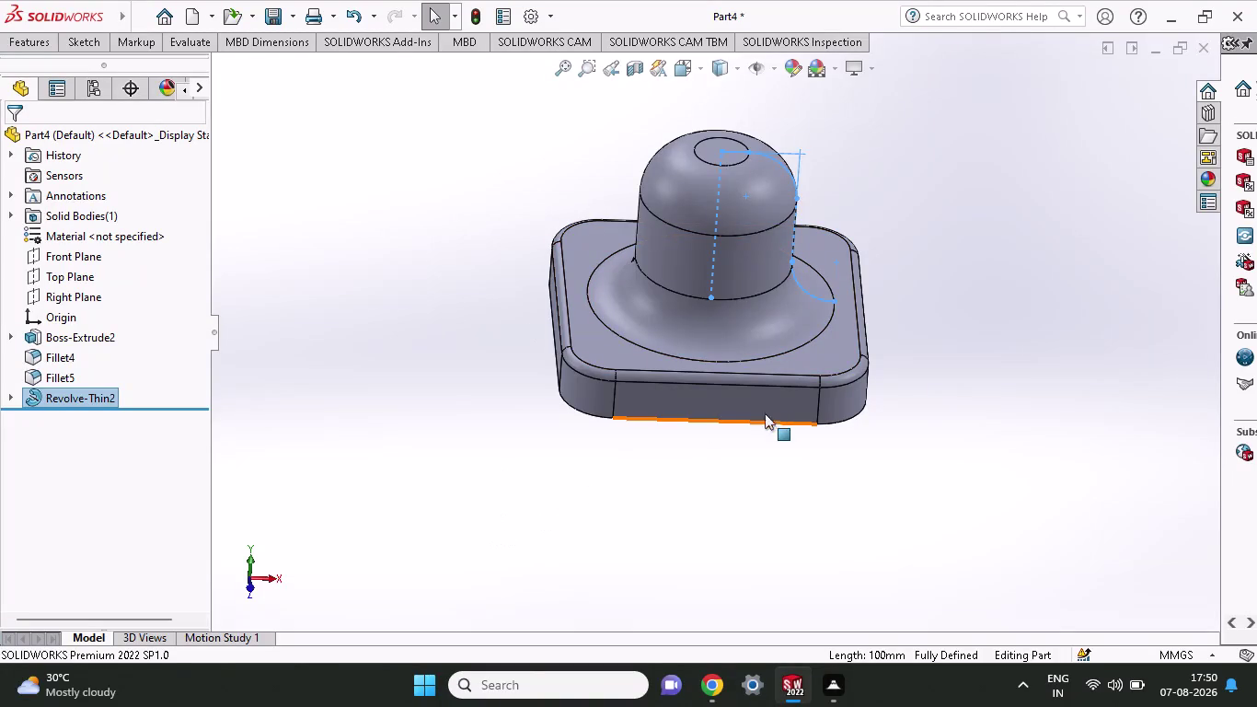
Orbit to the base and inspect its profile sketch, leaving it unchanged.
middle_click(750, 473)
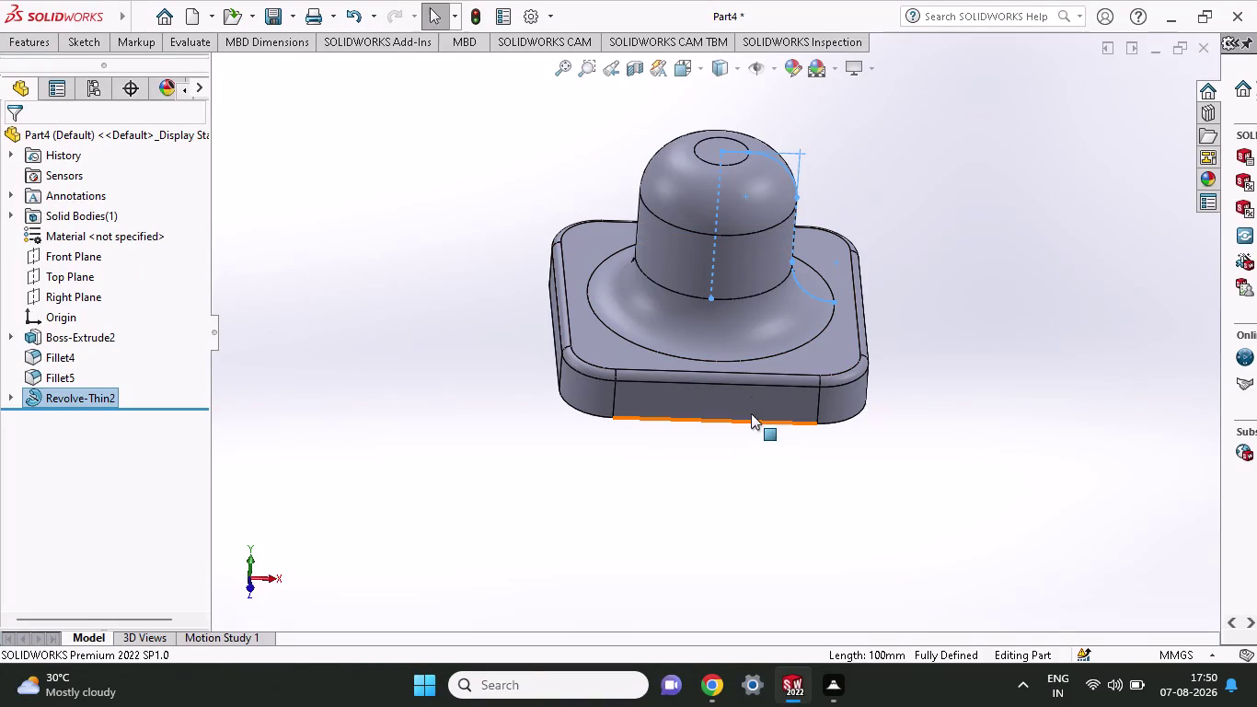
middle_drag(759, 439, 753, 361)
click(752, 362)
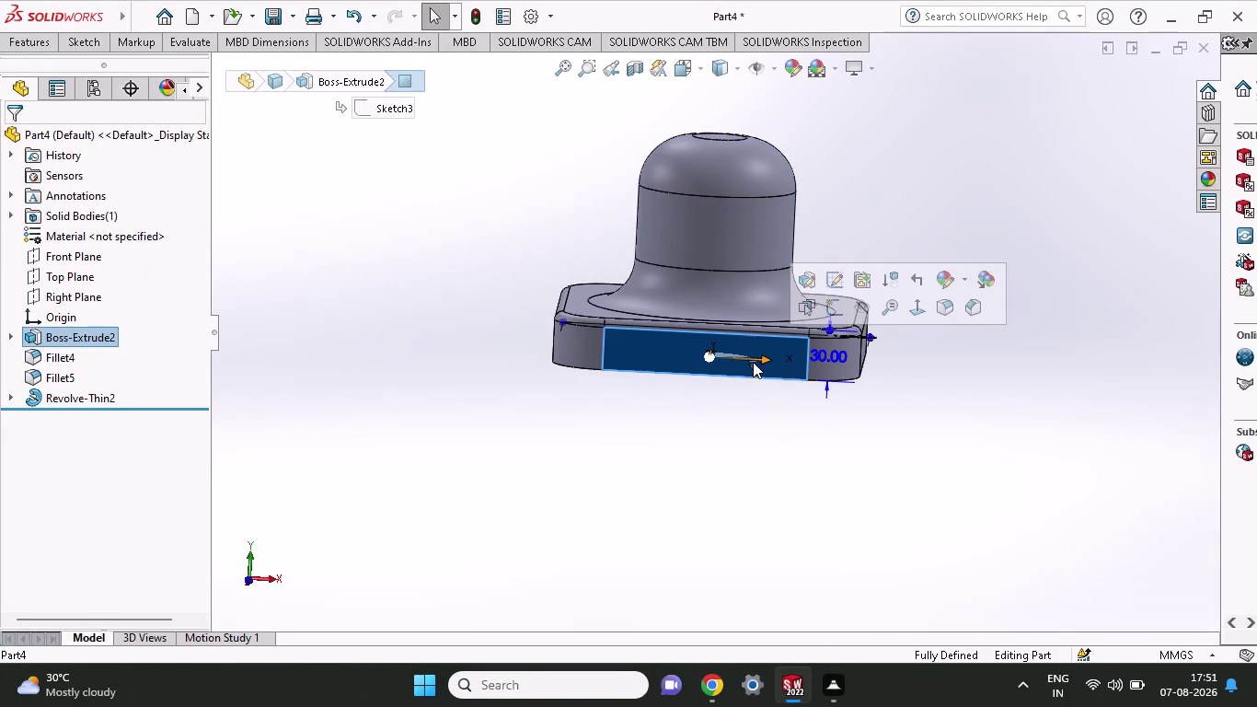
click(838, 274)
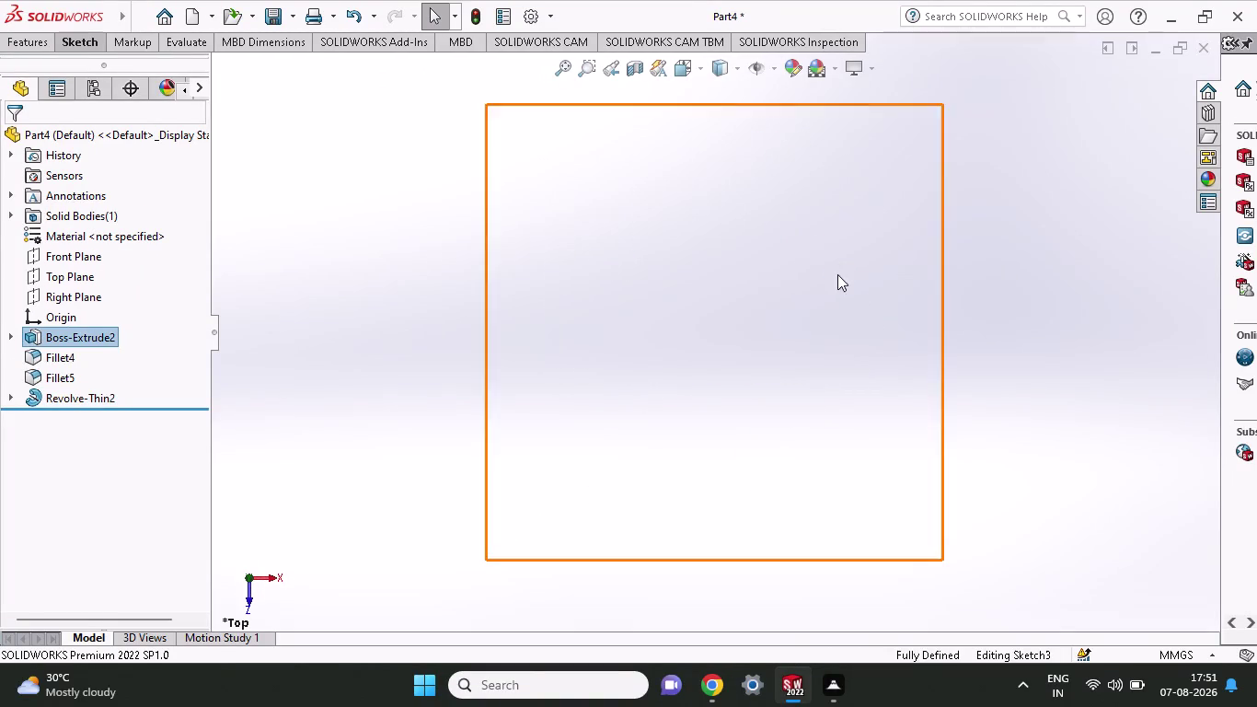
scroll(down, 3)
scroll(up, 3)
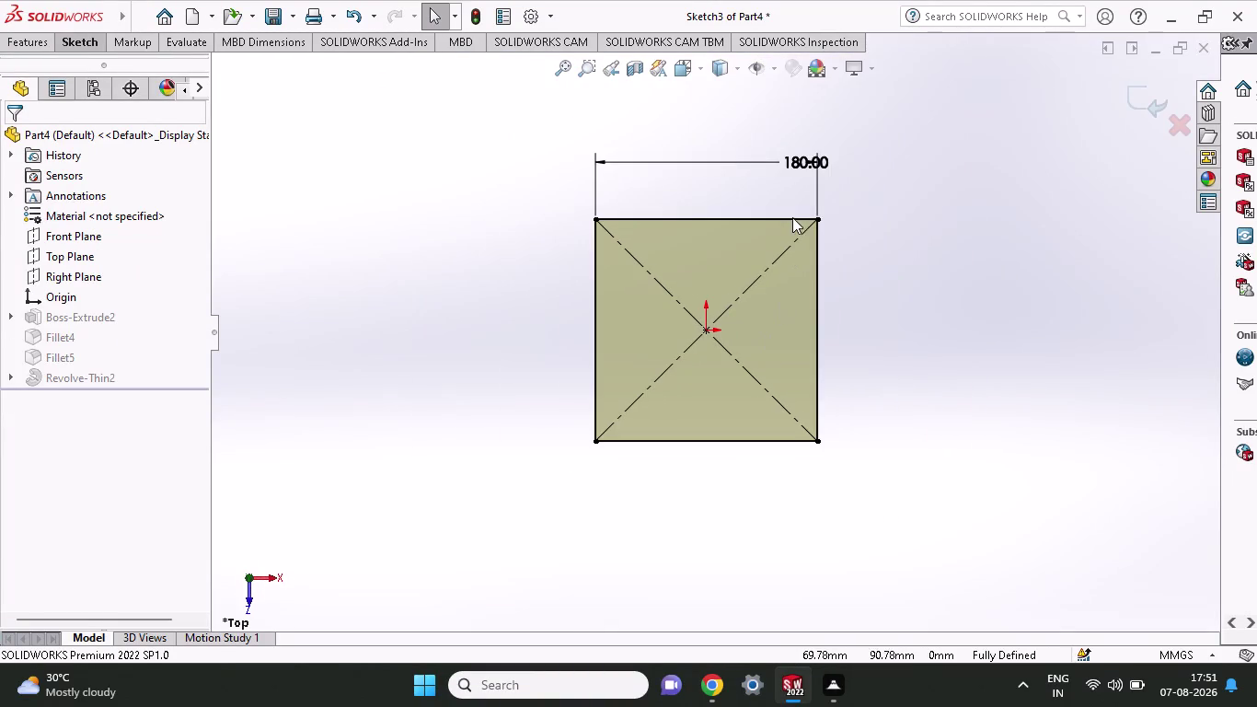
middle_drag(783, 174, 805, 544)
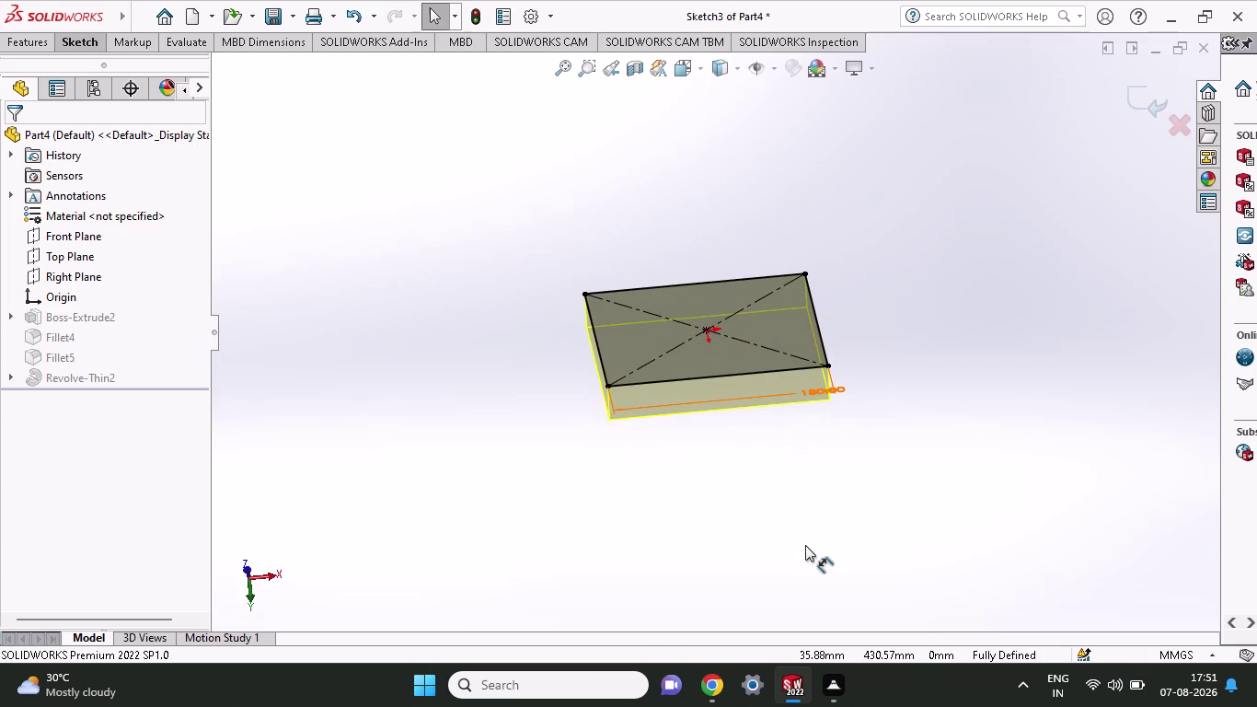
key(Escape)
key(ctrl+z)
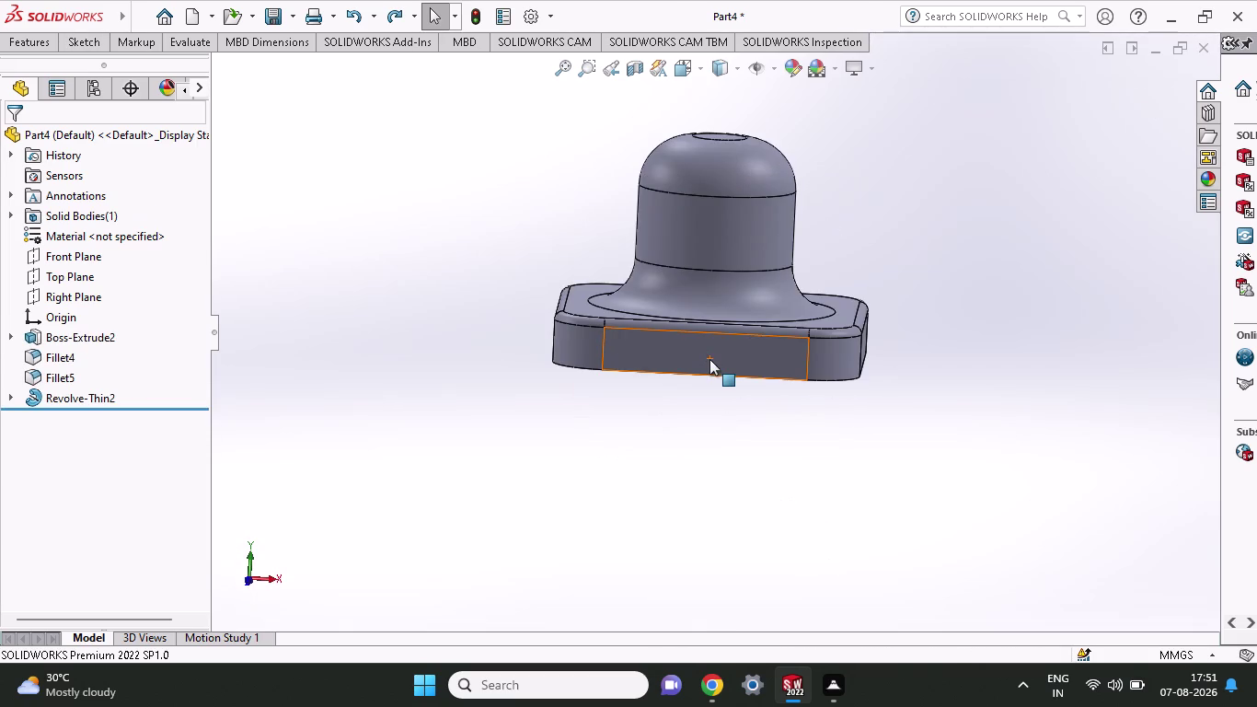
Switch to the Front view and start a new sketch on the base's front face.
click(270, 580)
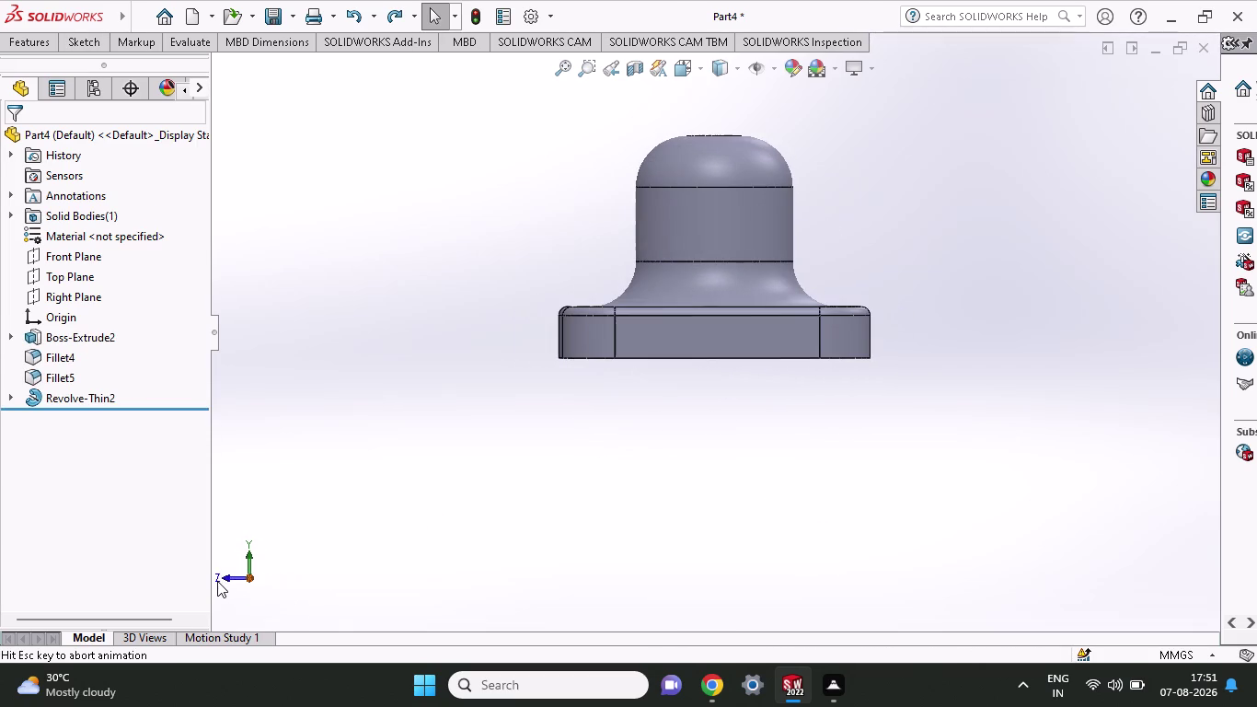
click(229, 578)
click(711, 329)
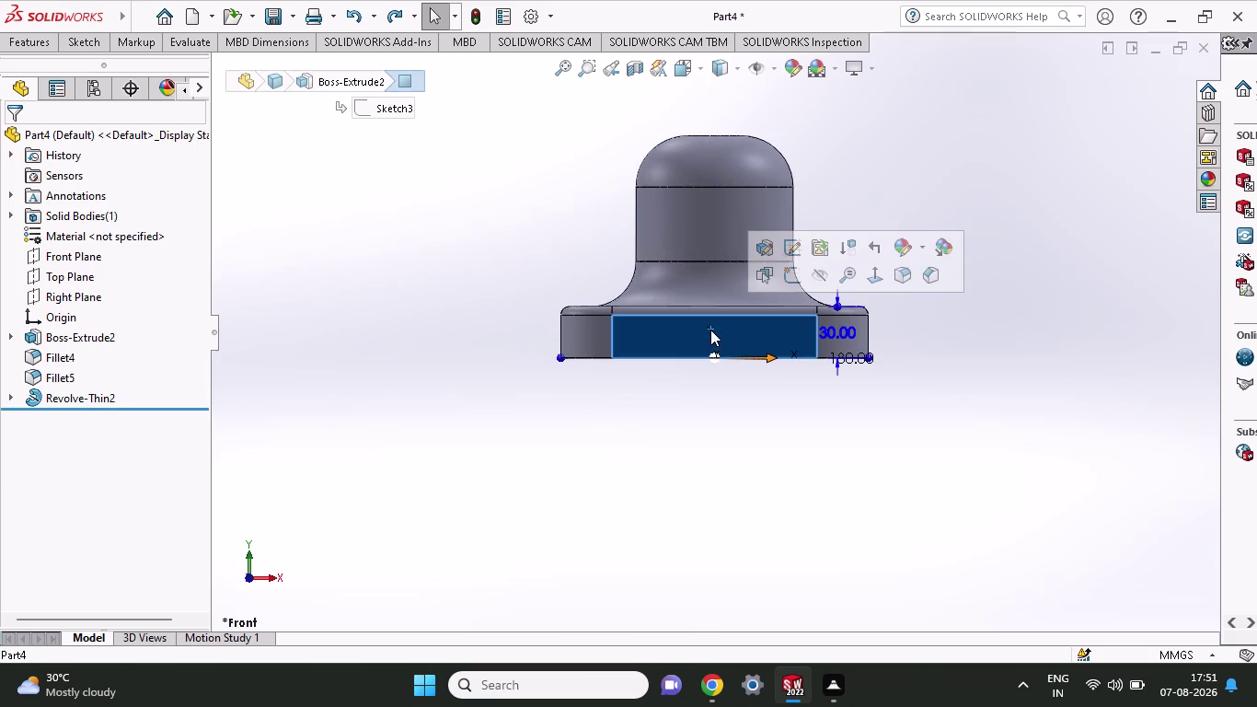
click(84, 48)
click(133, 78)
click(132, 71)
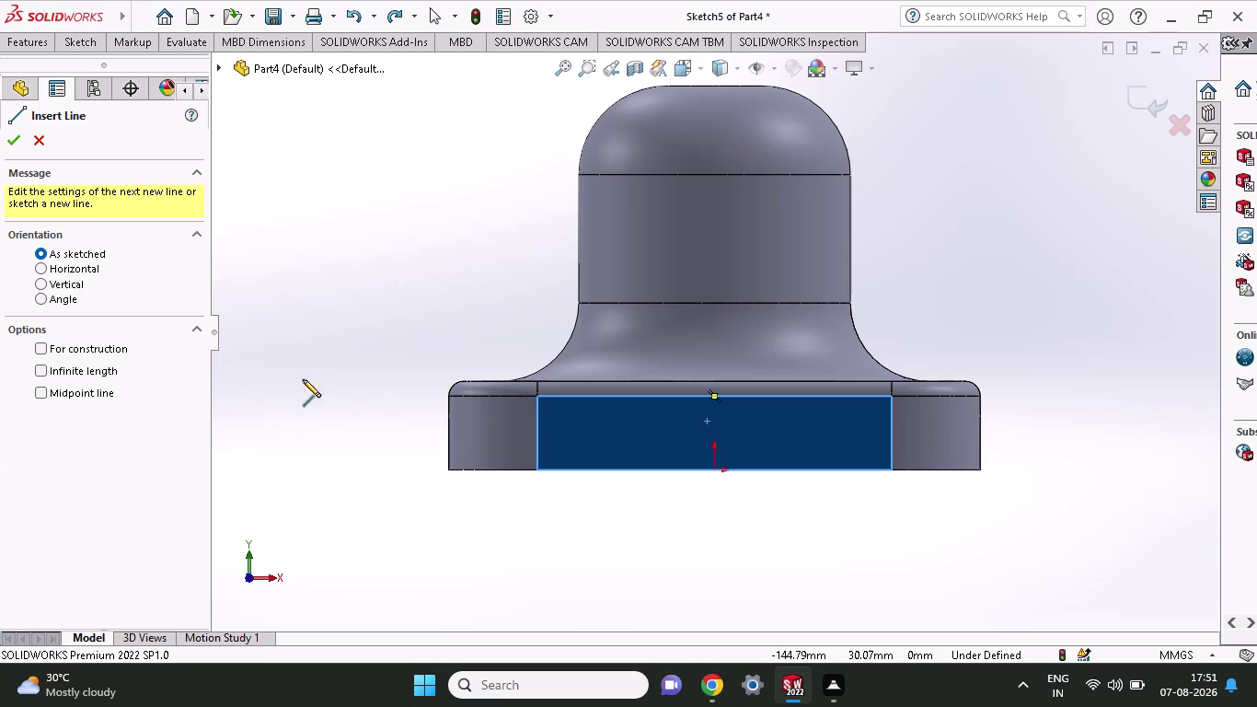
Draw a vertical axis line between the dome top and base top, discarding a stray diagonal.
click(710, 396)
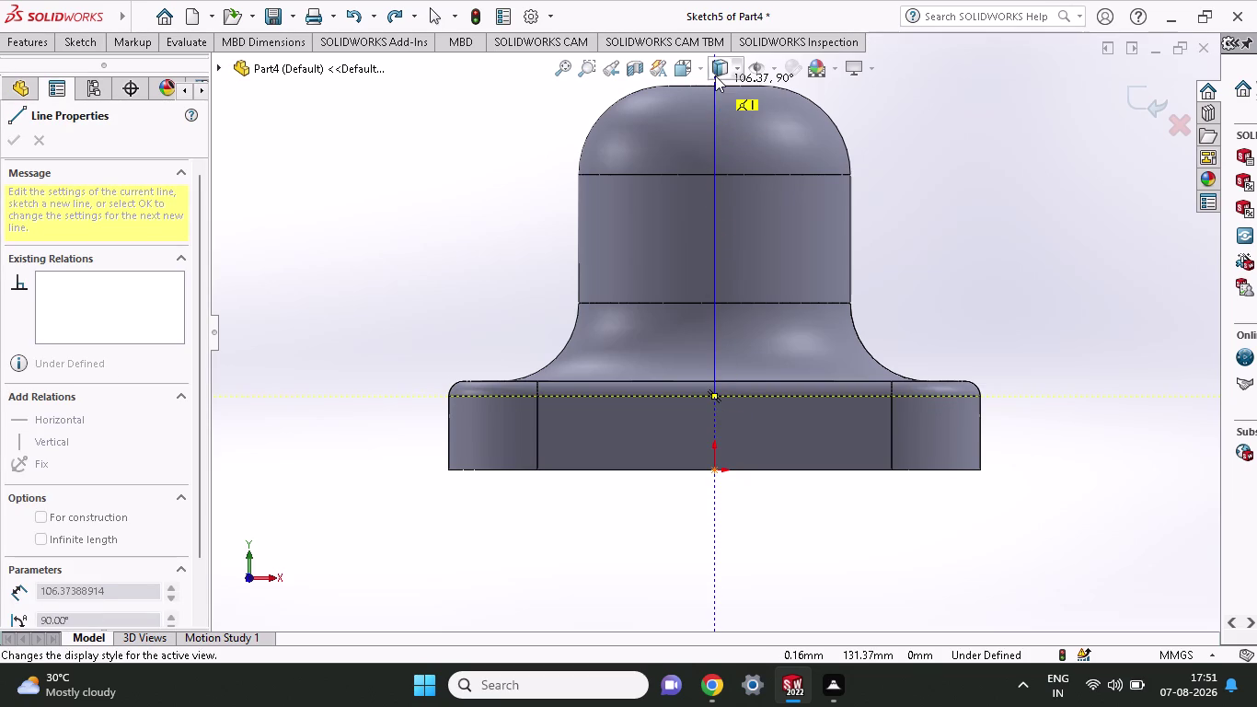
scroll(up, 3)
scroll(down, 3)
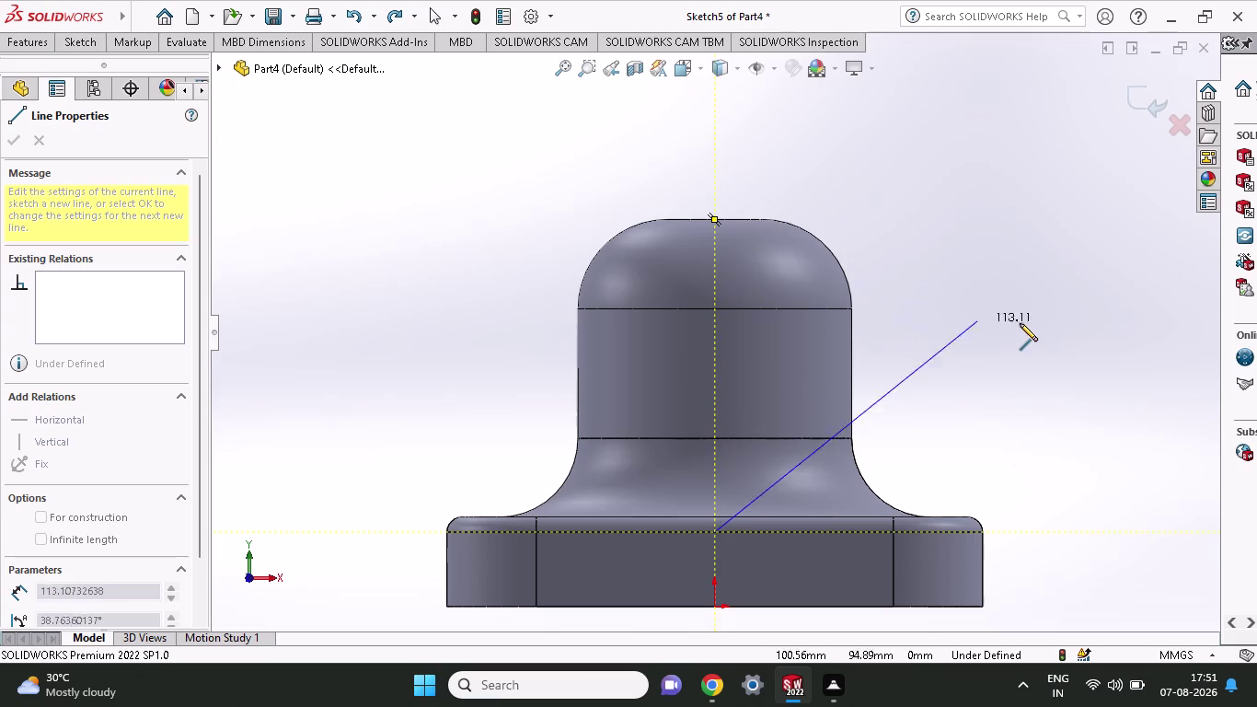
key(Escape)
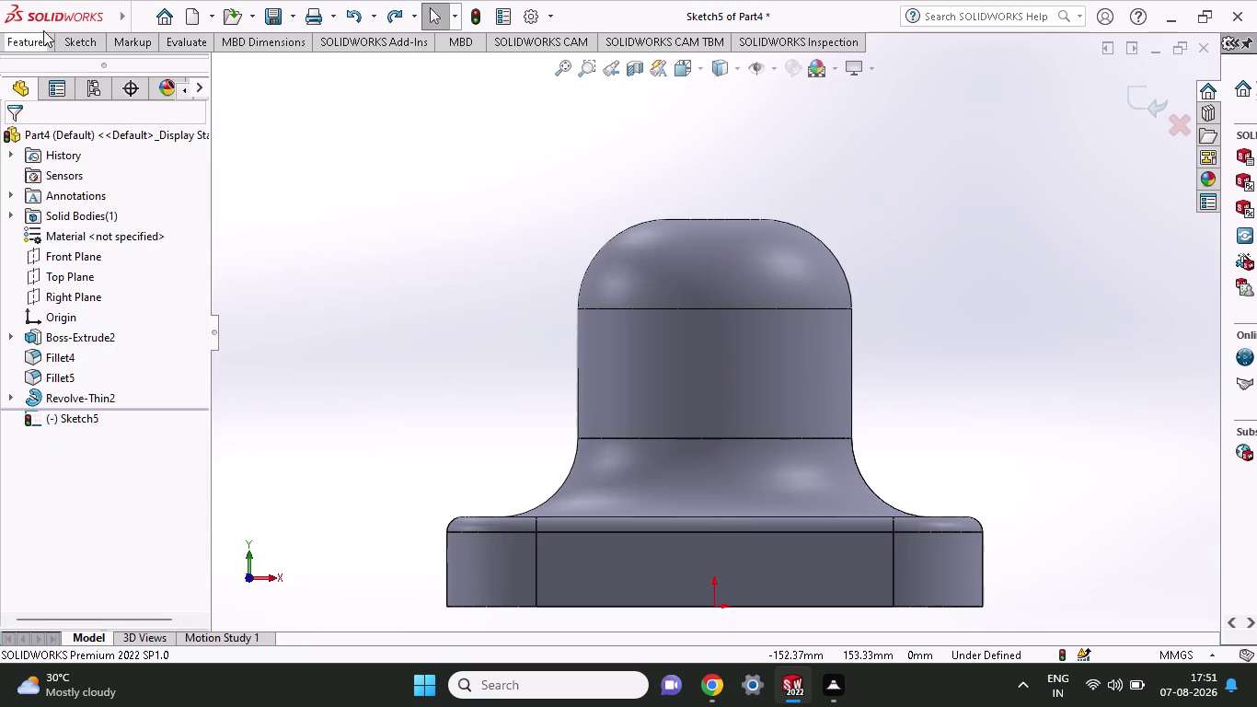
click(79, 36)
click(111, 74)
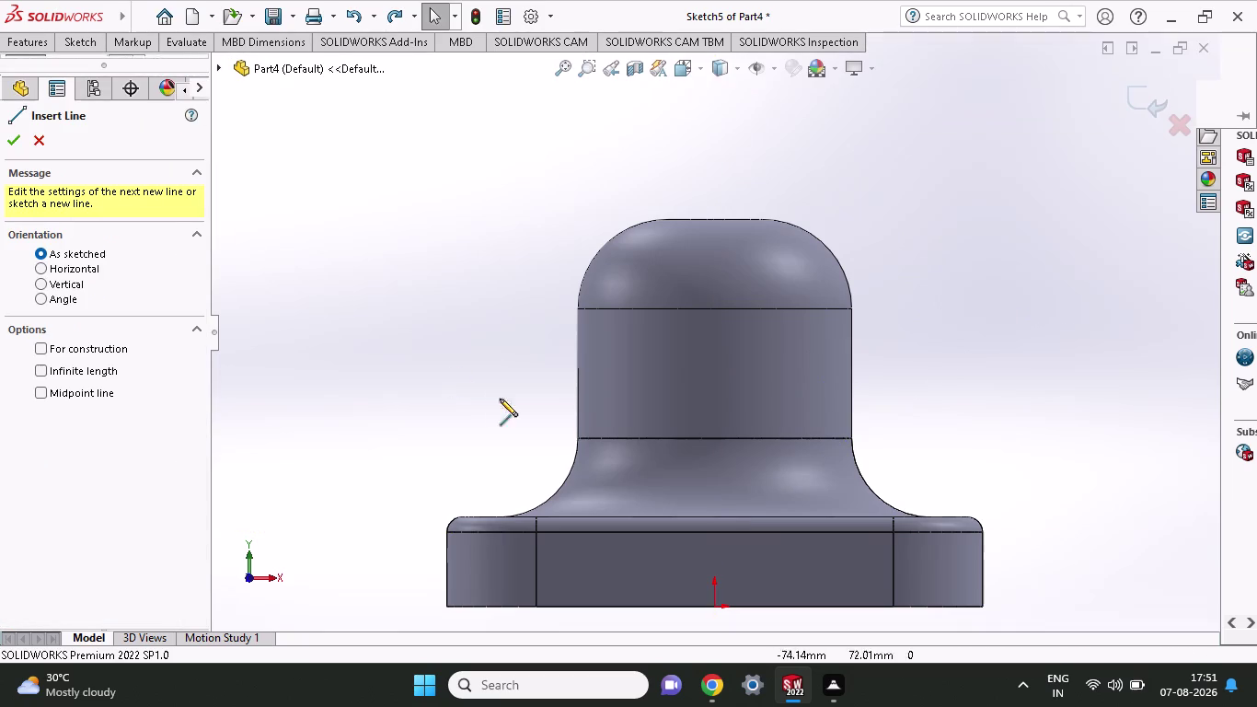
click(714, 518)
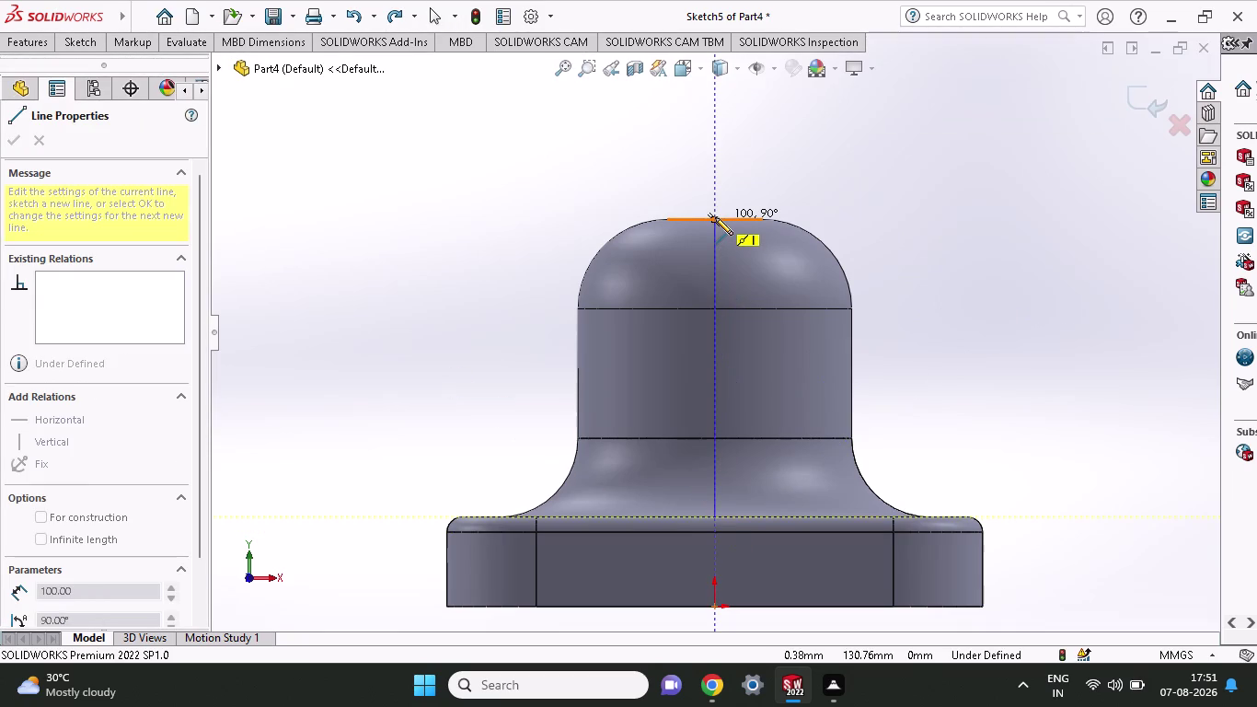
click(715, 218)
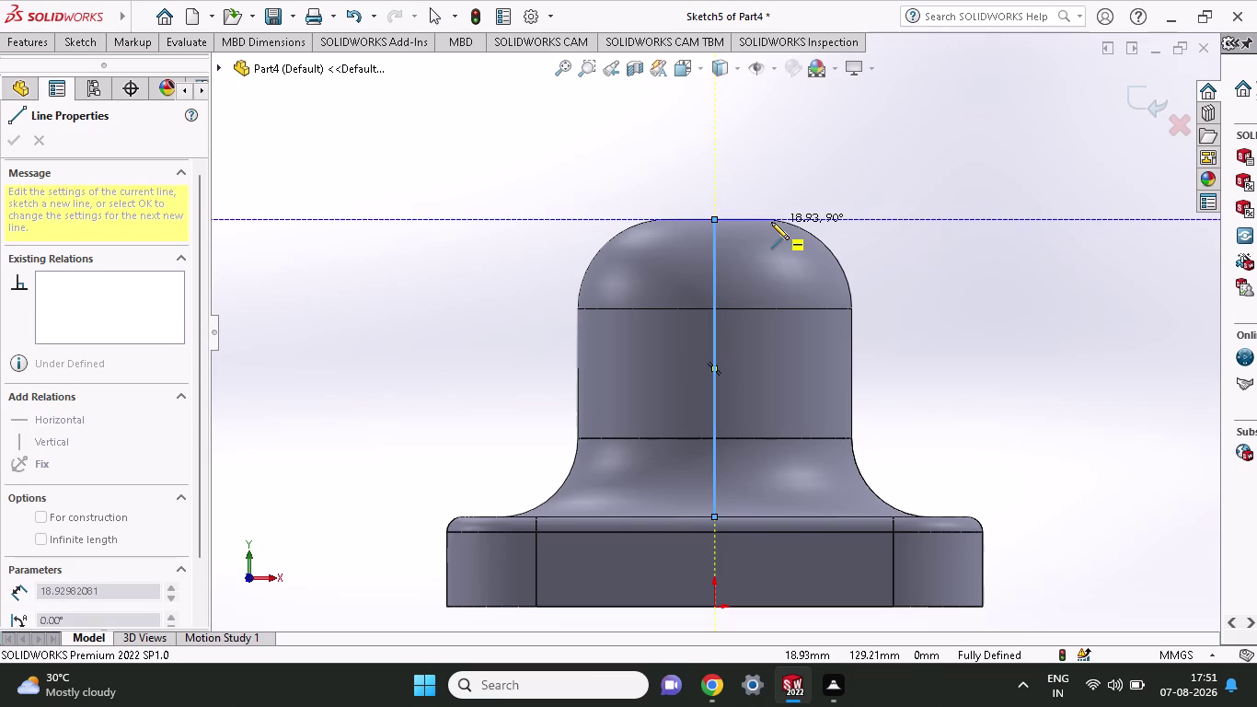
key(Escape)
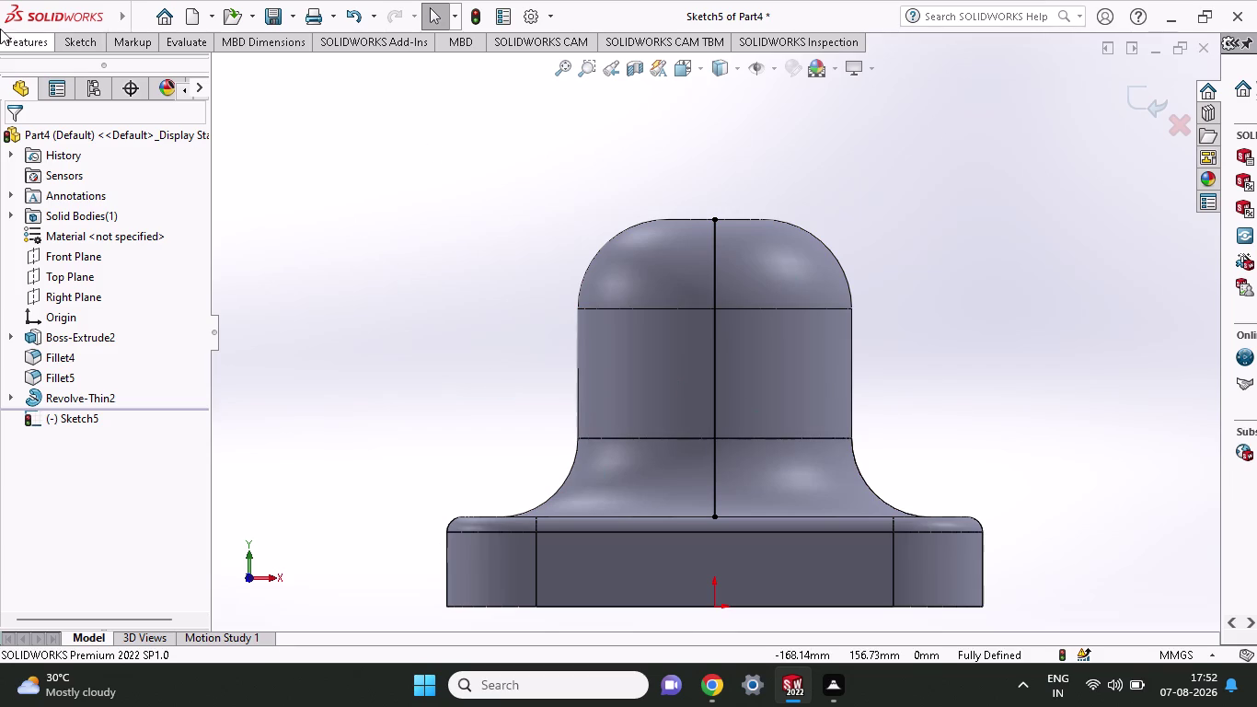
click(80, 39)
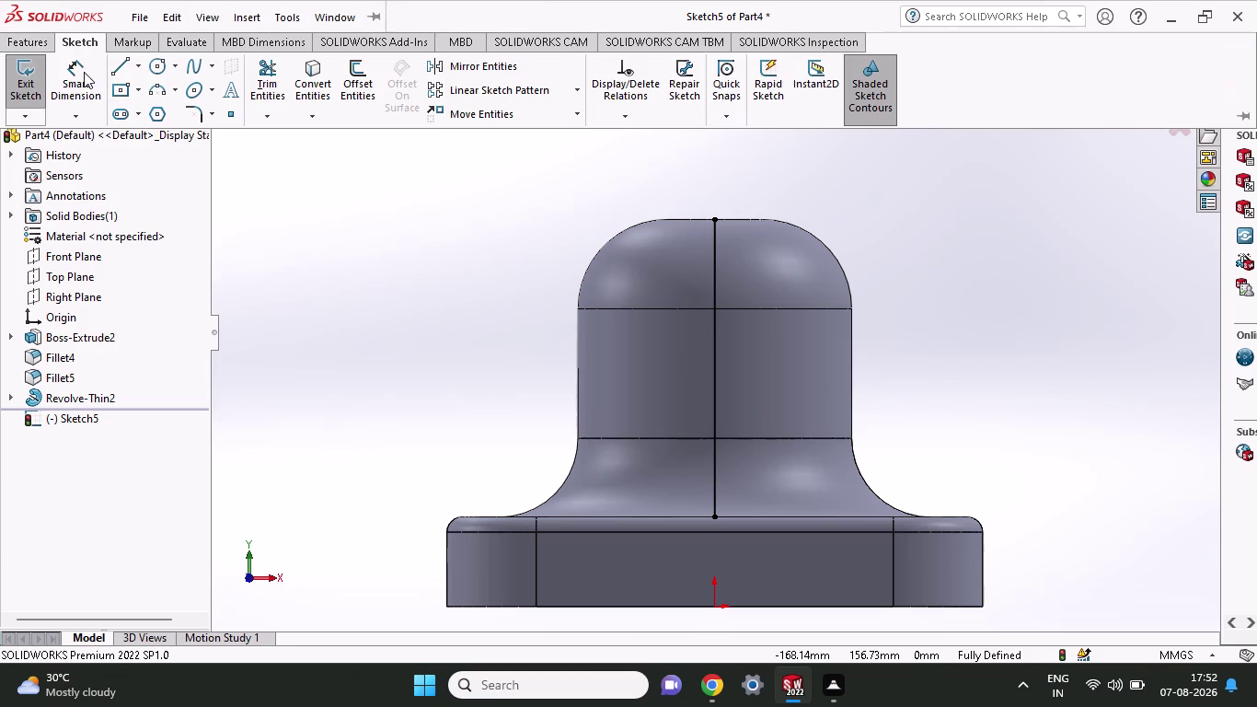
Draw a roughly 46 mm horizontal line from the axis to the dome's right side.
click(111, 70)
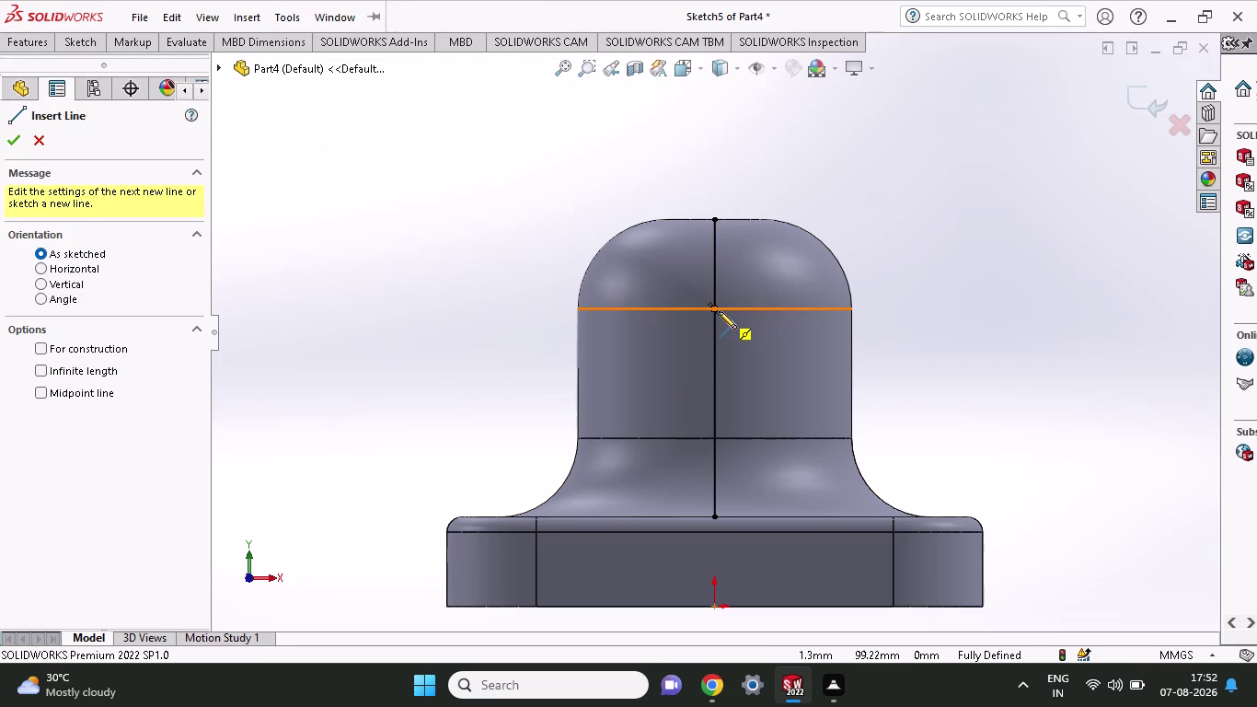
click(714, 309)
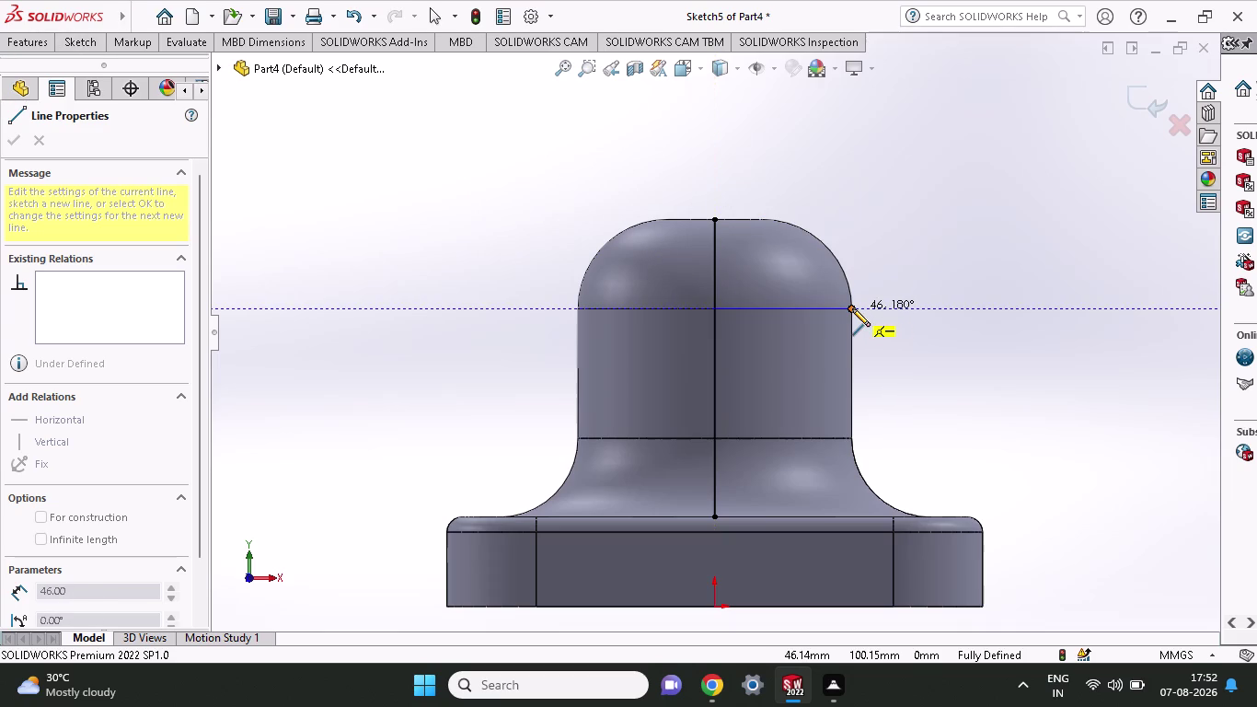
key(Escape)
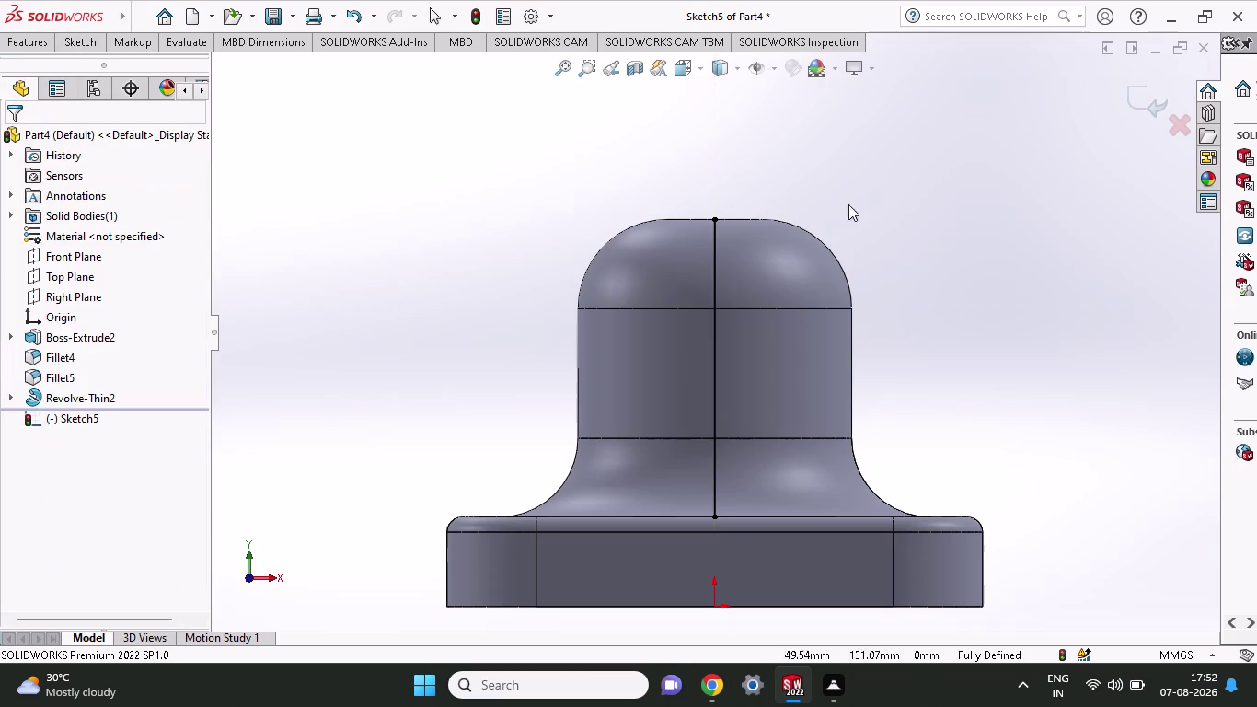
click(90, 47)
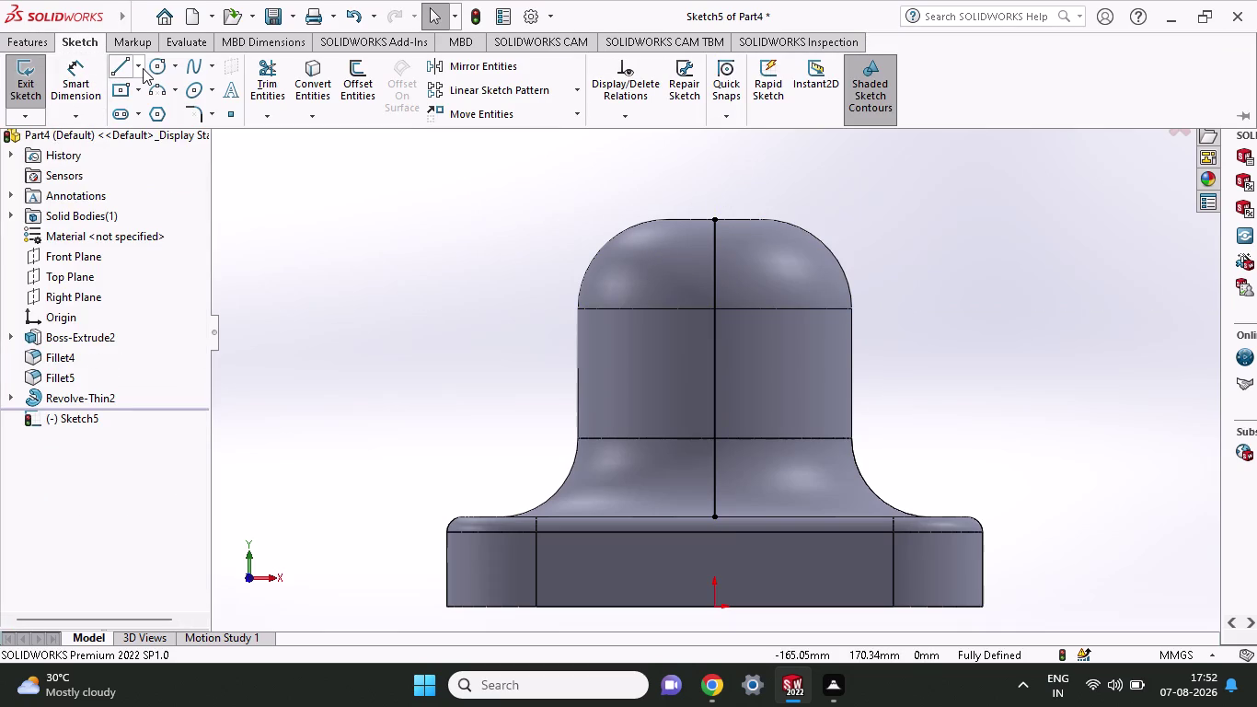
Draw a circle centred on the horizontal line's right end.
click(147, 69)
click(852, 311)
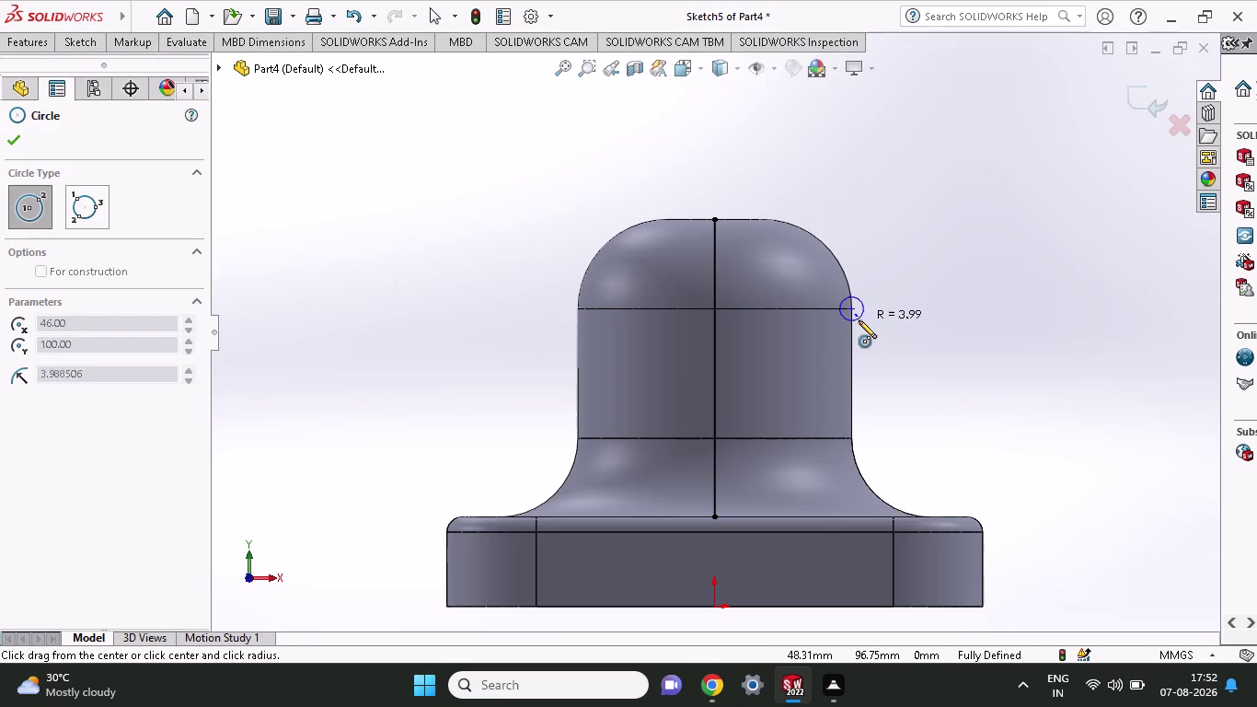
middle_drag(859, 327, 834, 338)
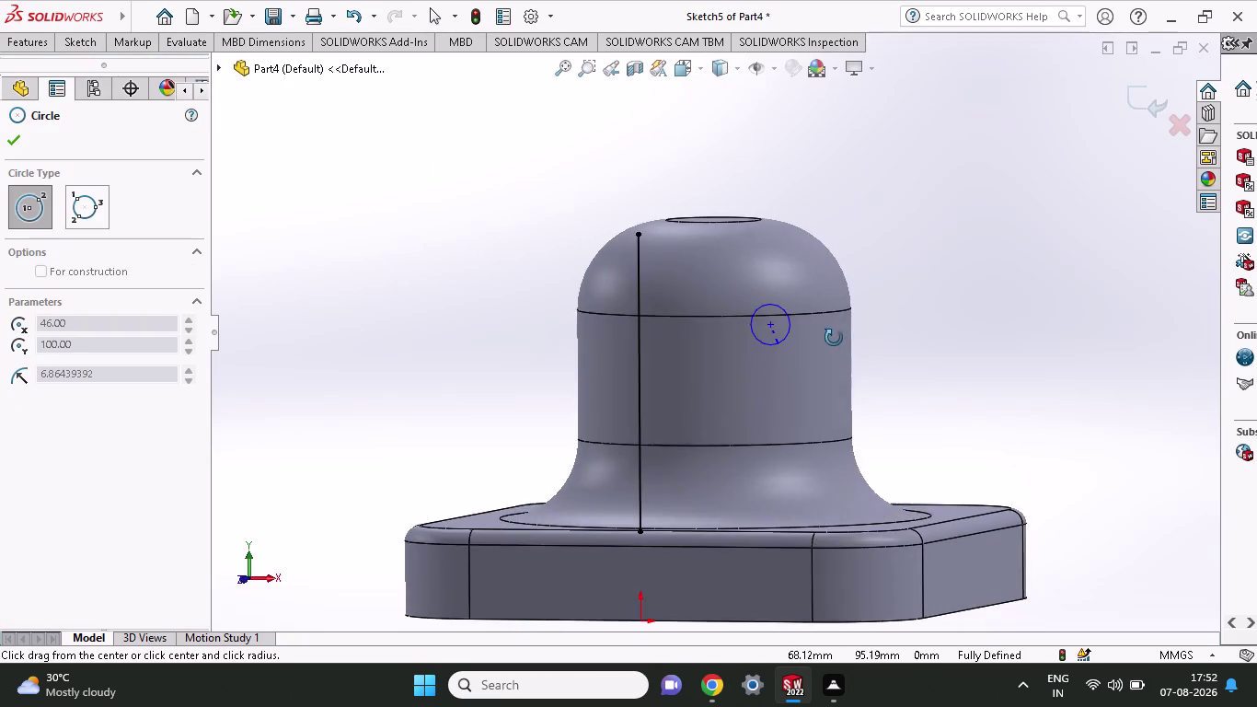
middle_drag(834, 338, 861, 346)
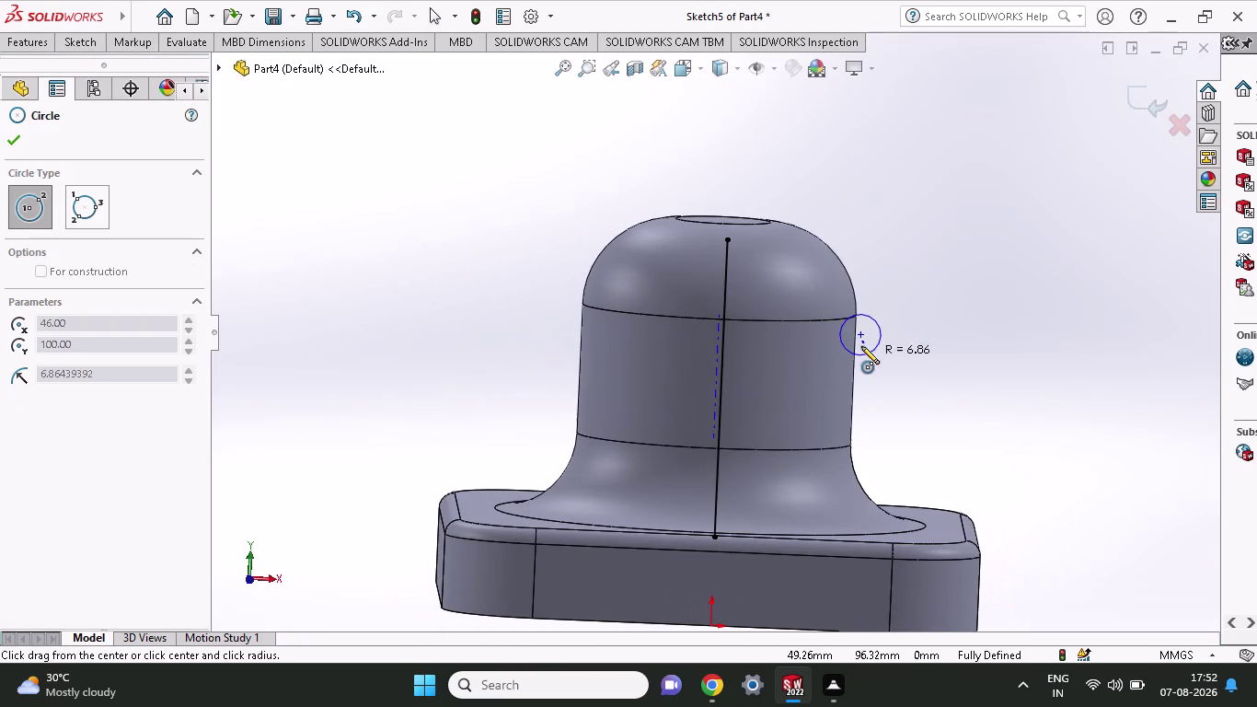
middle_click(861, 346)
middle_click(848, 343)
middle_click(847, 344)
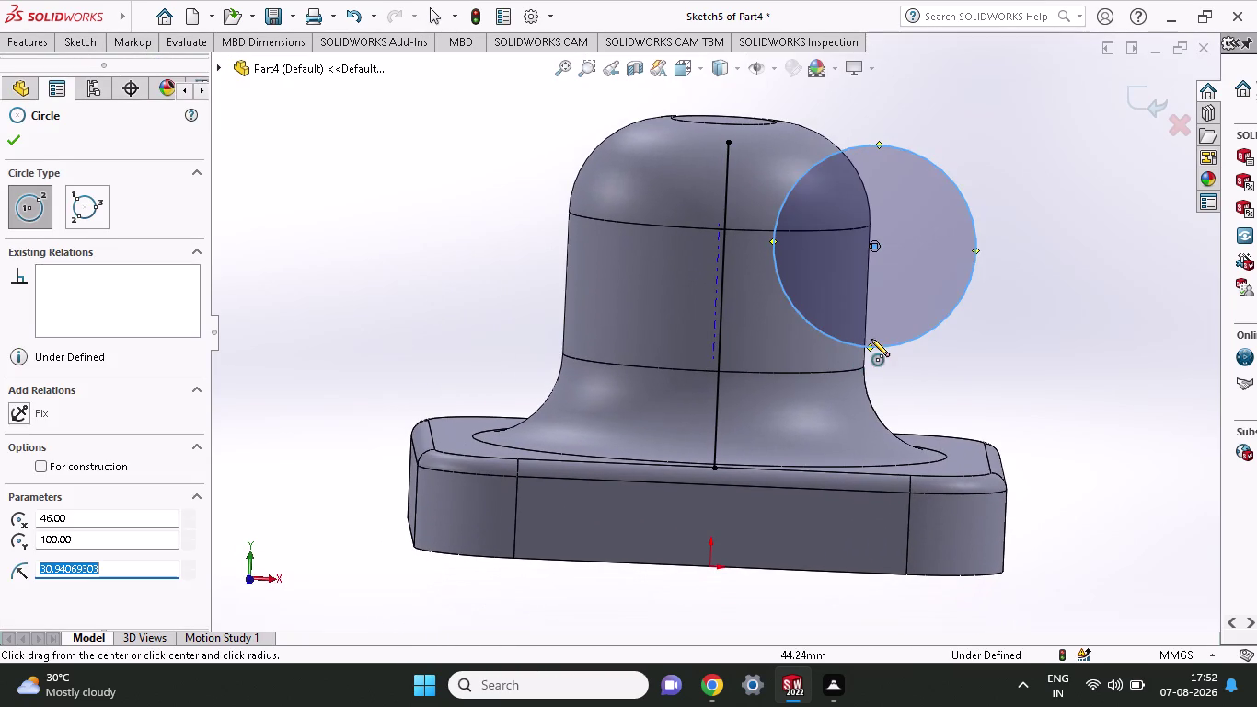
key(Escape)
click(270, 574)
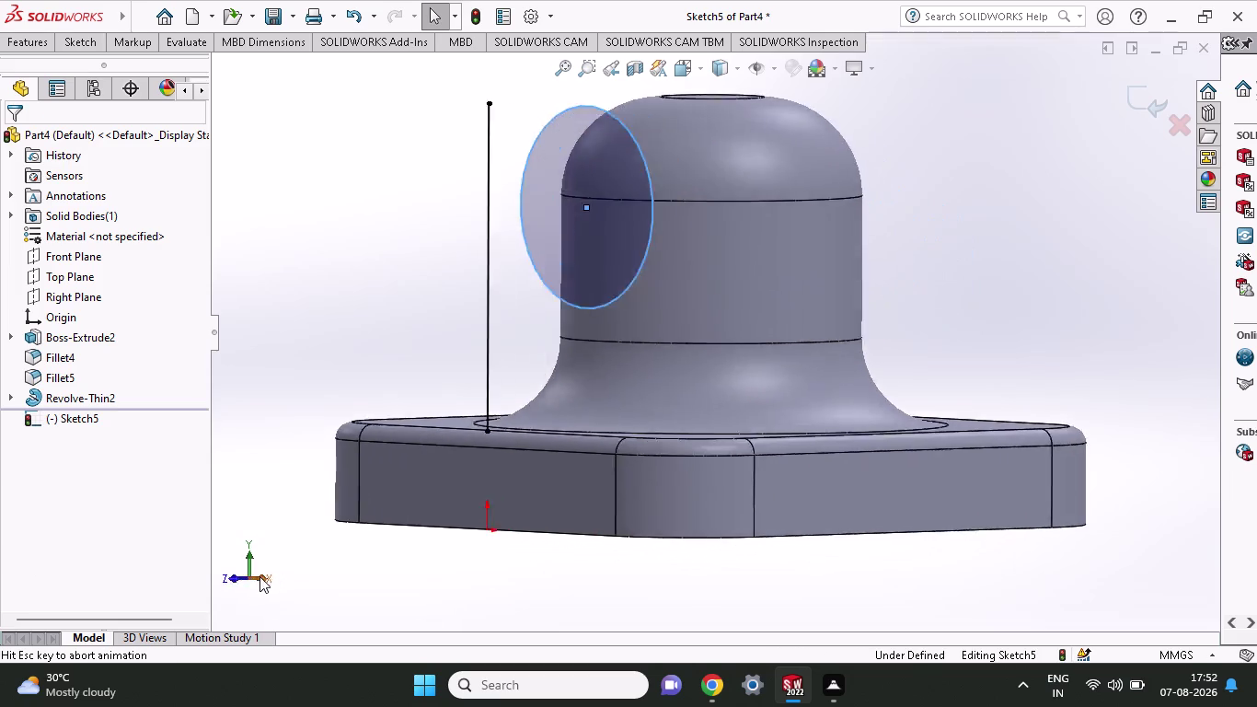
Return to the Front view and draw a second circle on the dome's left side.
click(221, 576)
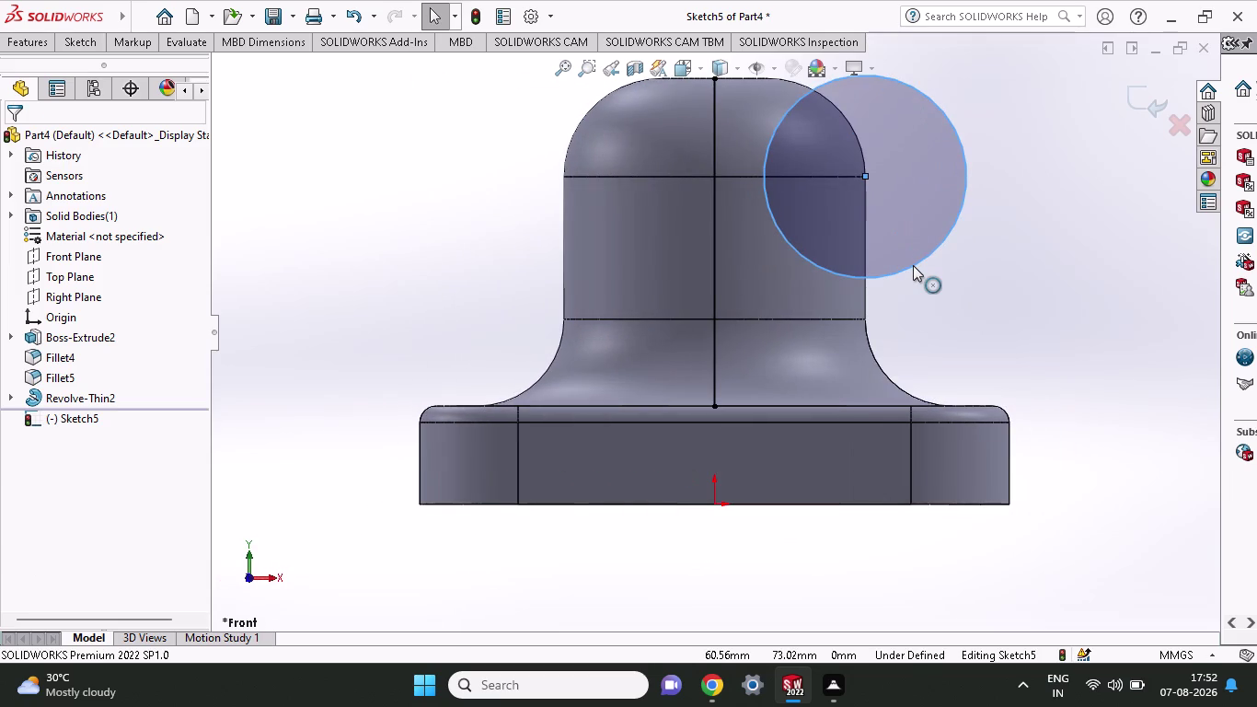
scroll(up, 3)
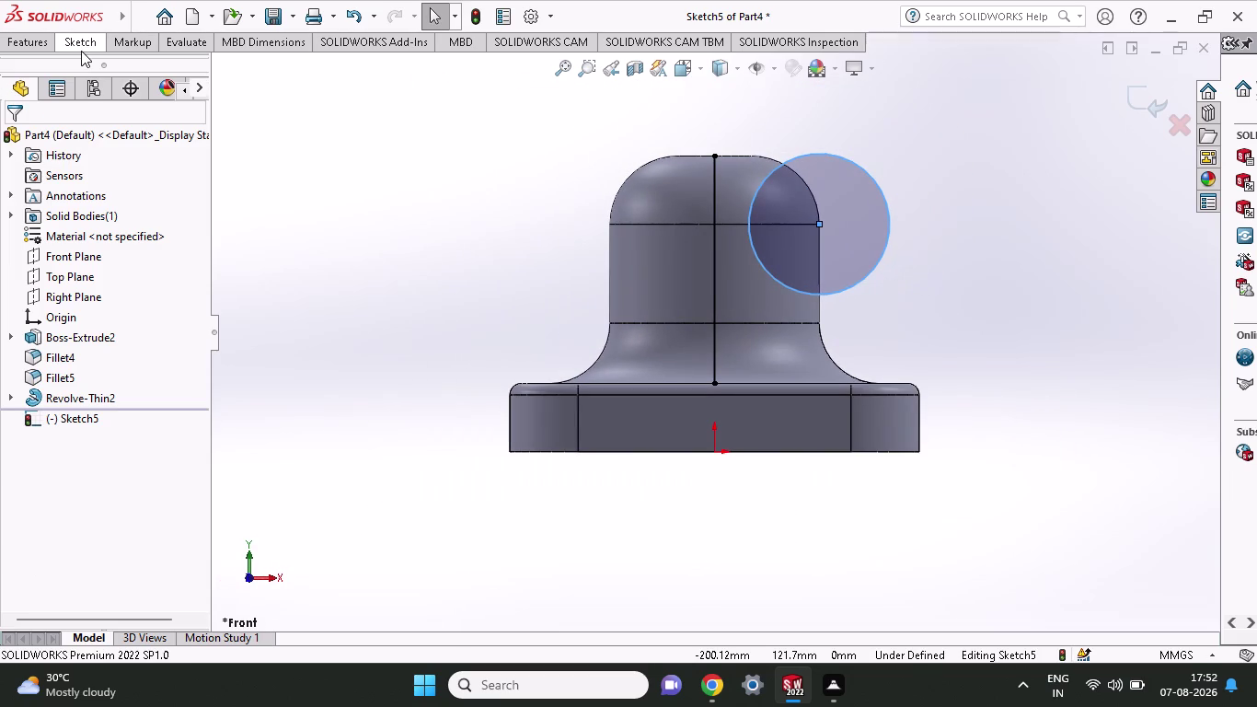
click(81, 51)
click(154, 72)
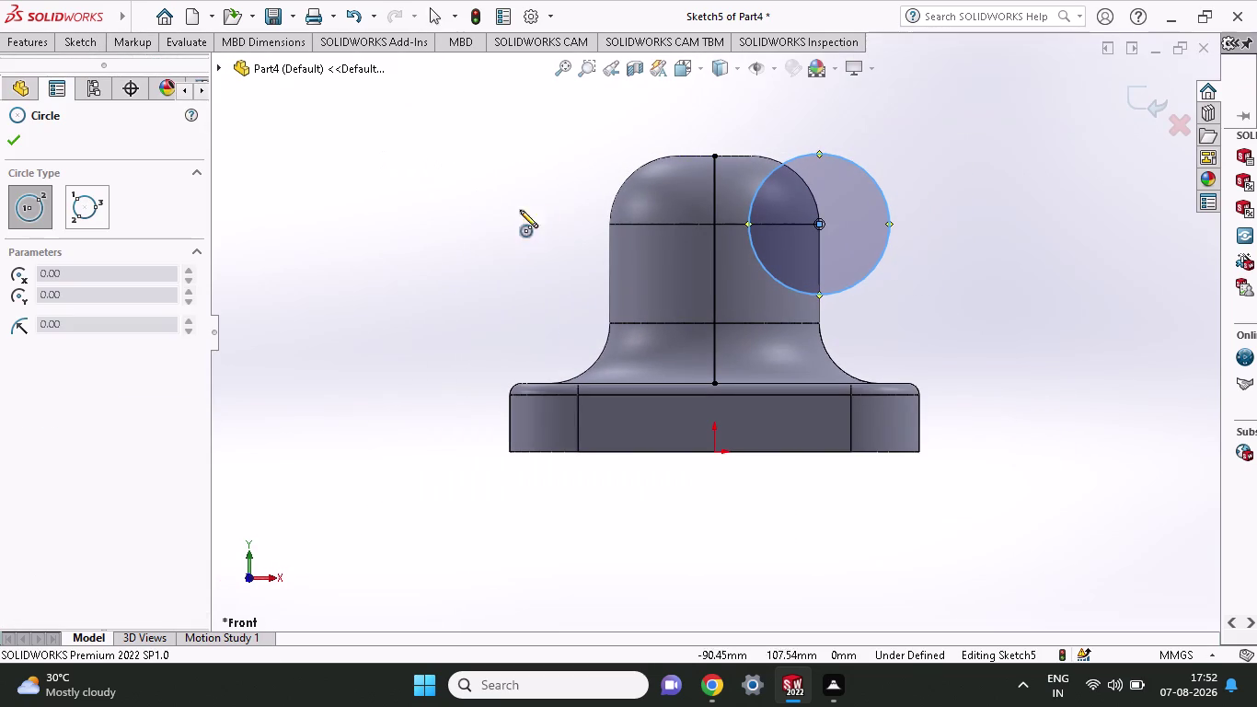
click(610, 225)
click(625, 272)
key(Escape)
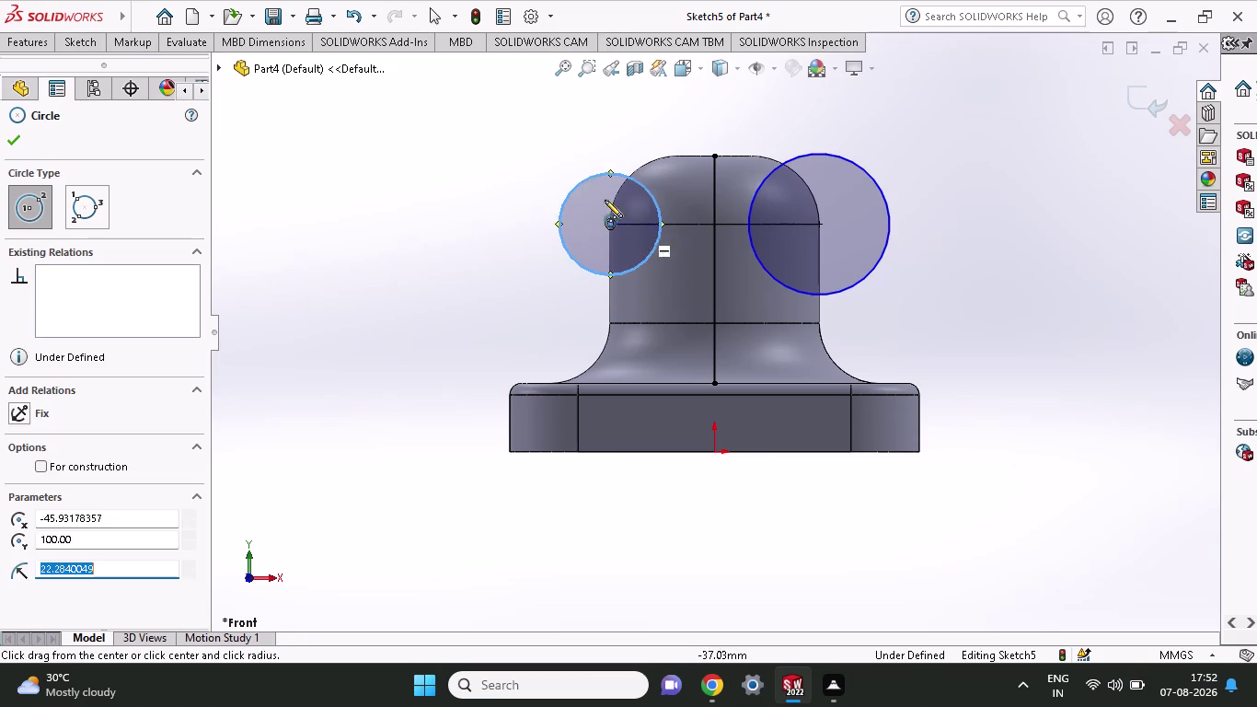
click(73, 50)
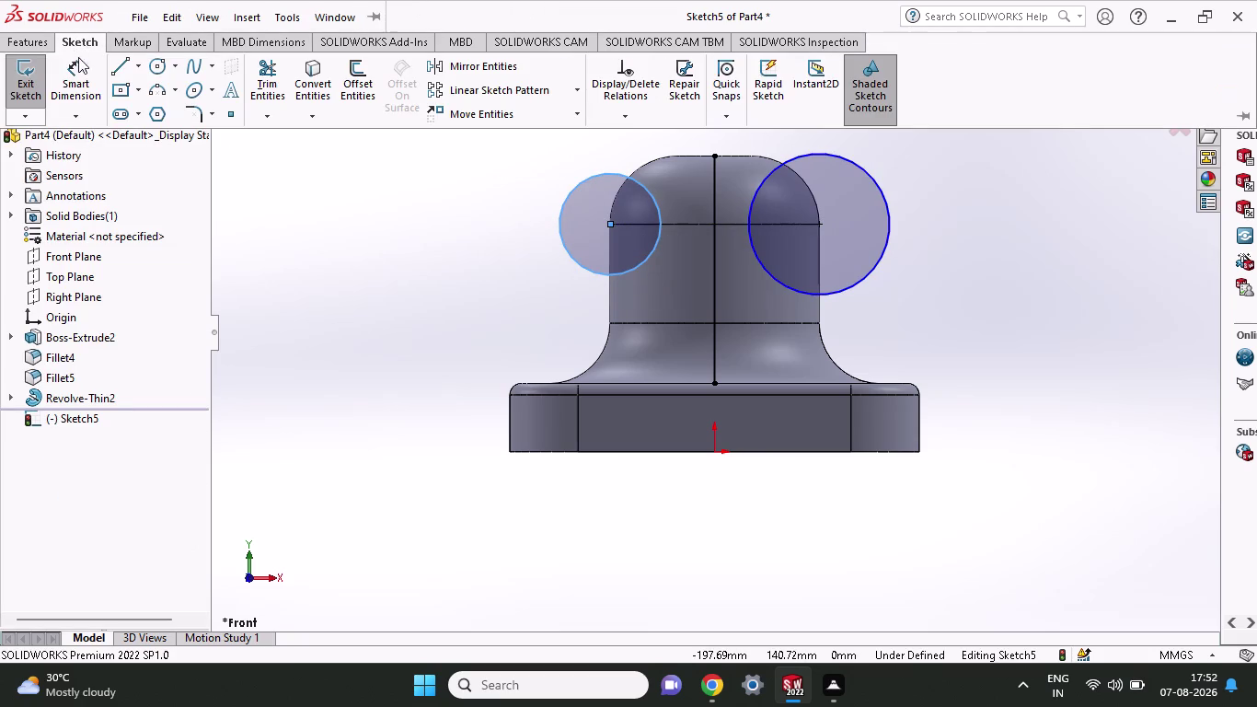
Dimension the left circle's diameter to 28.20 mm, entered as 14.1+14.1.
click(88, 77)
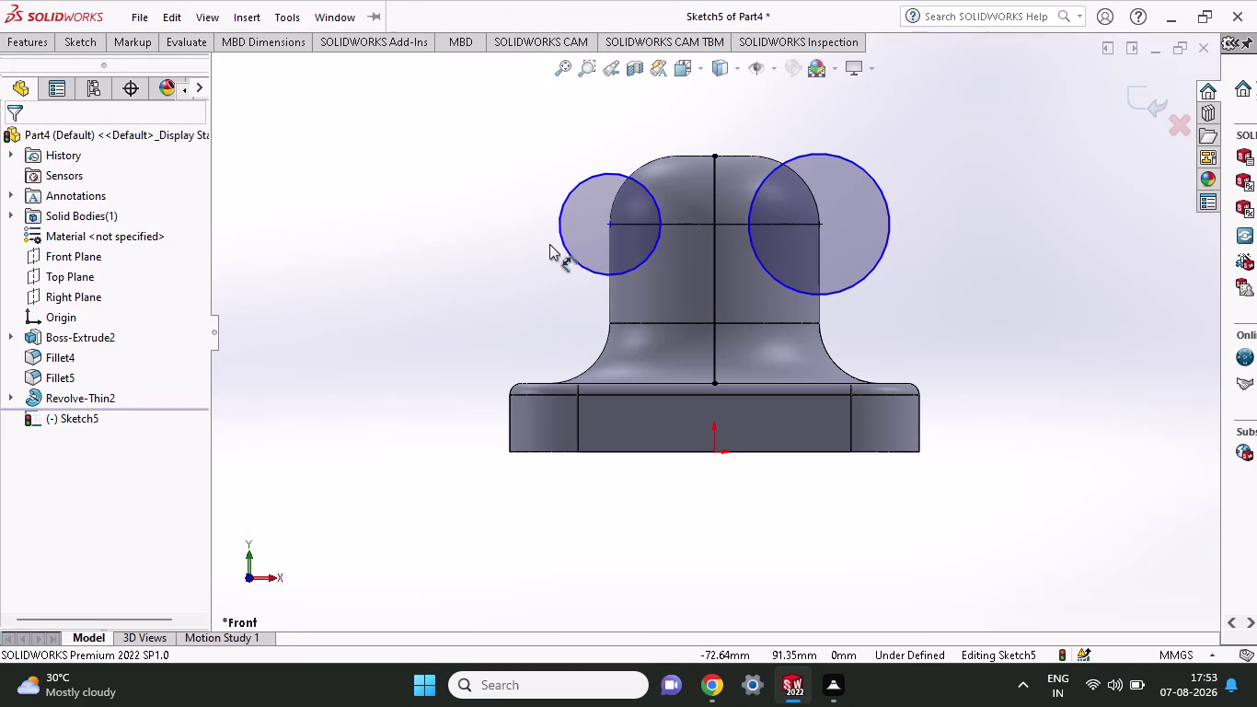
click(562, 244)
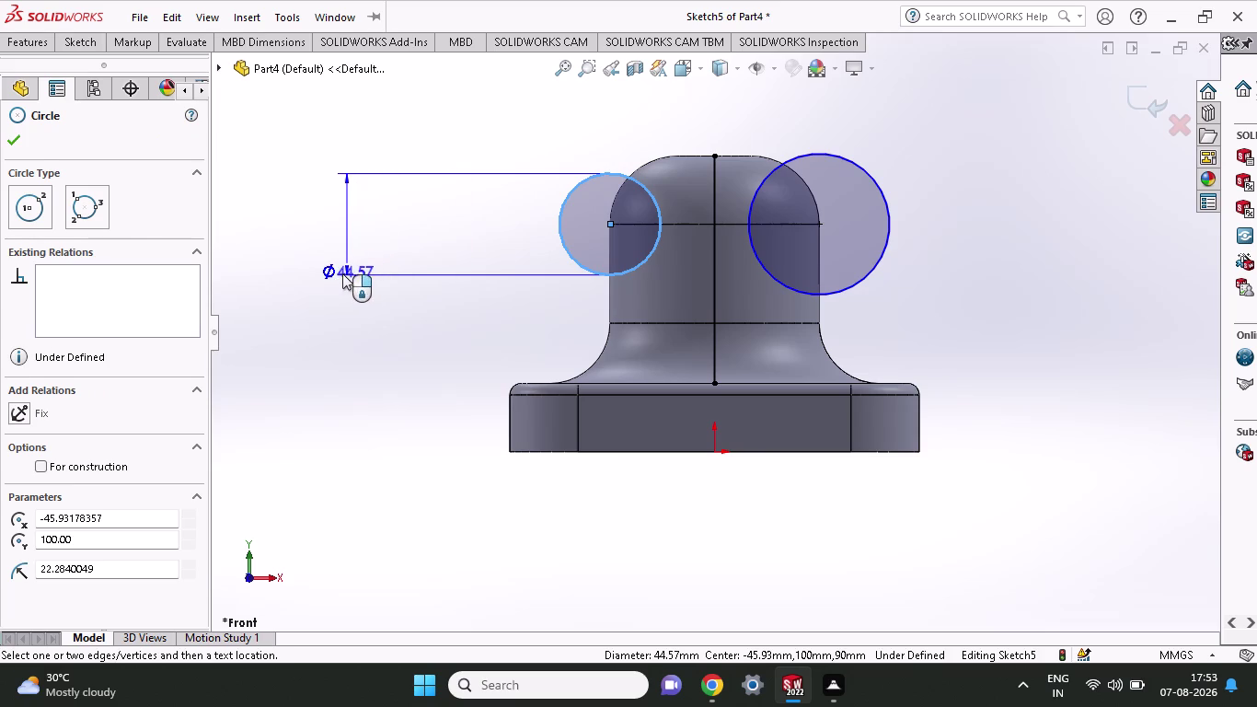
click(342, 274)
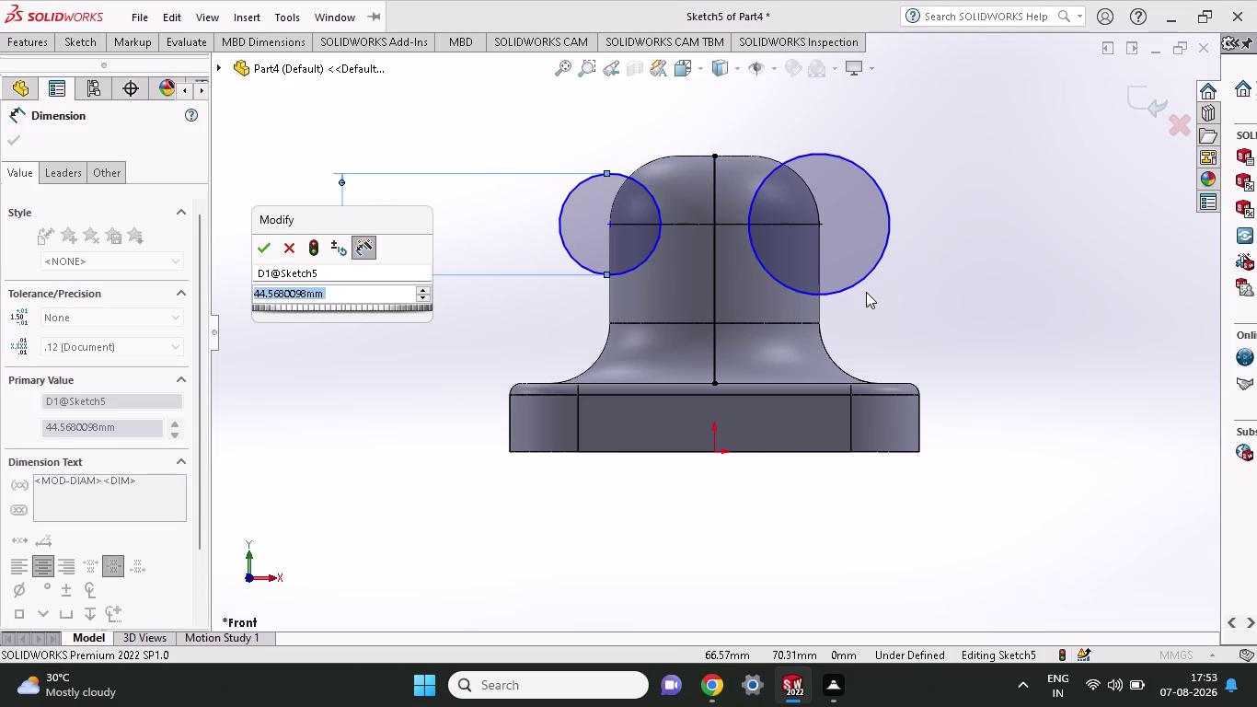
key(1)
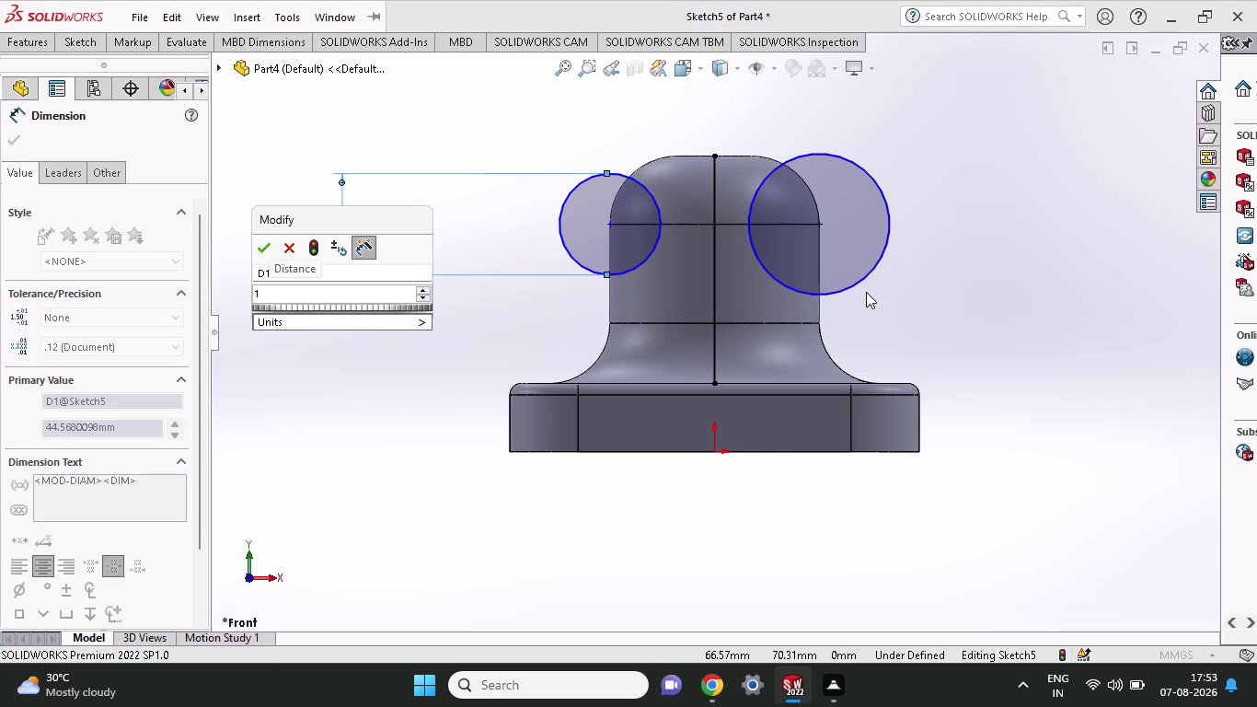
text(4.)
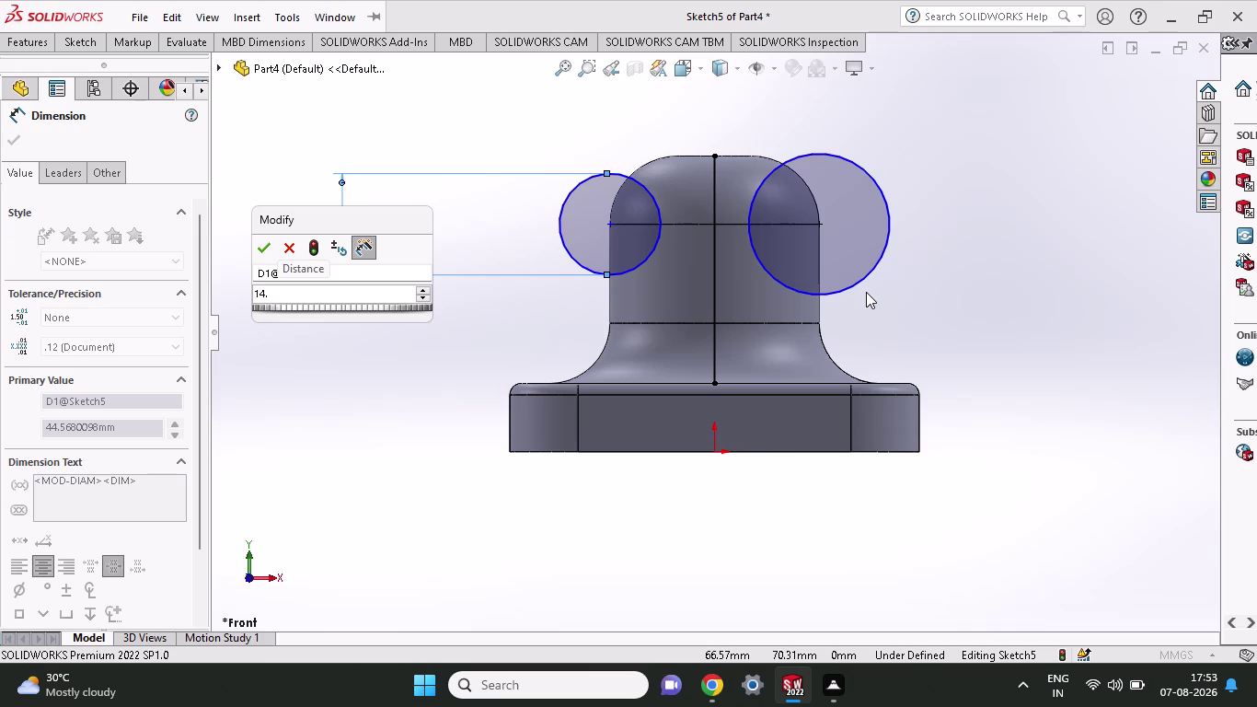
text(1+1)
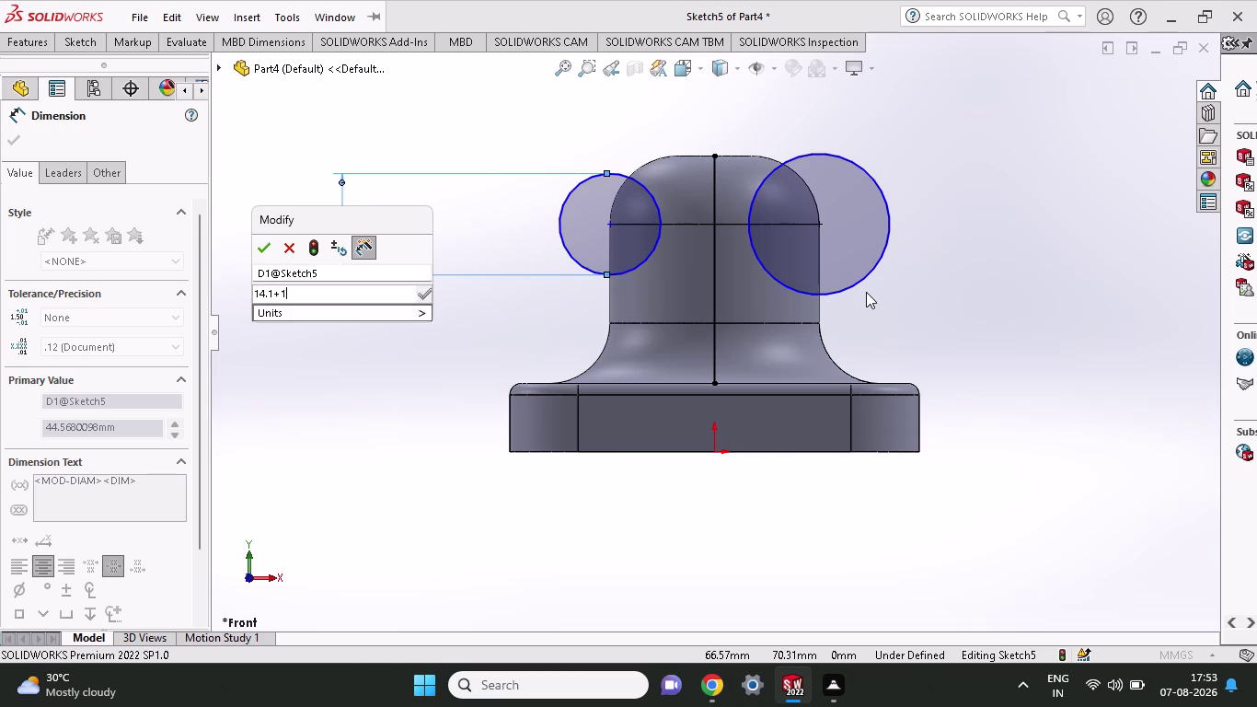
text(4.1)
scroll(up, 3)
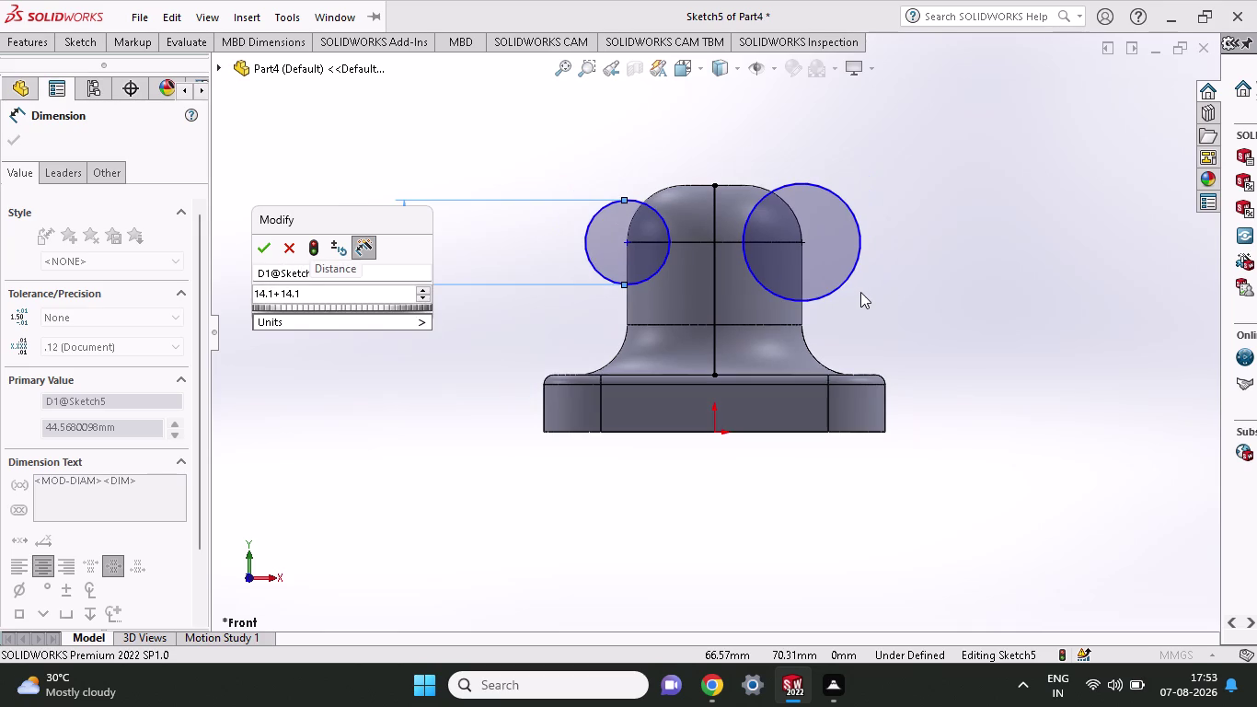
click(271, 244)
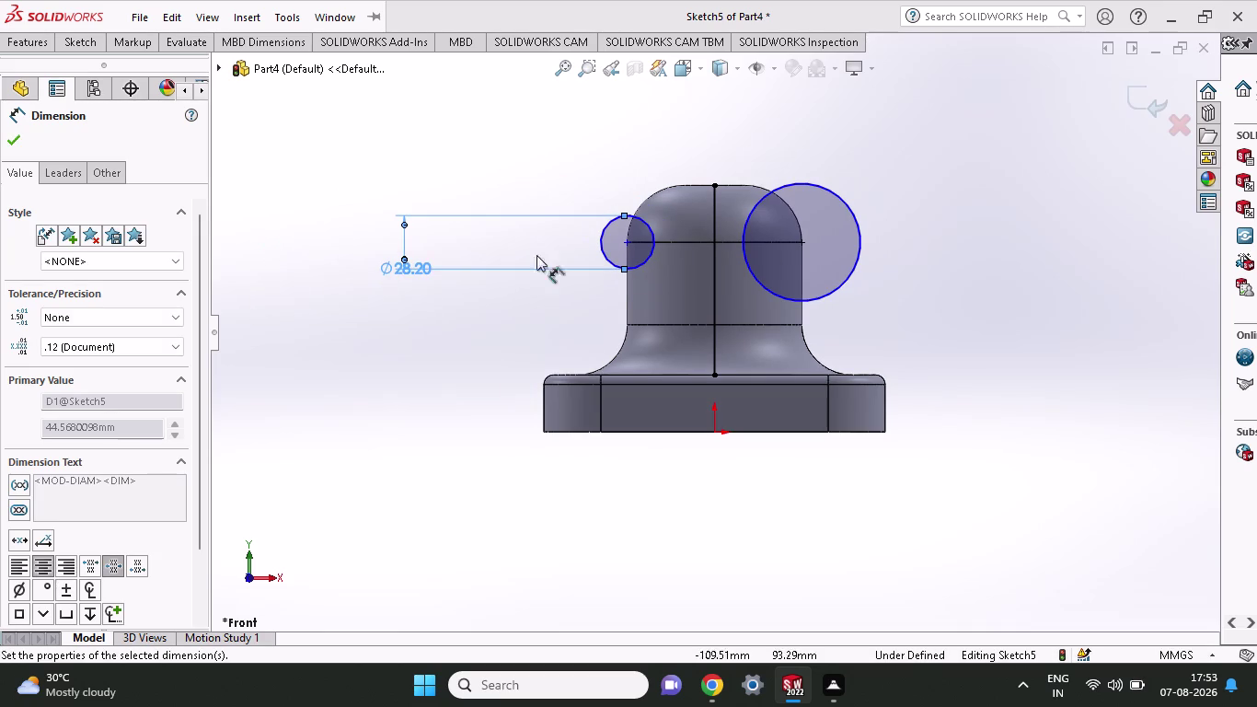
click(830, 292)
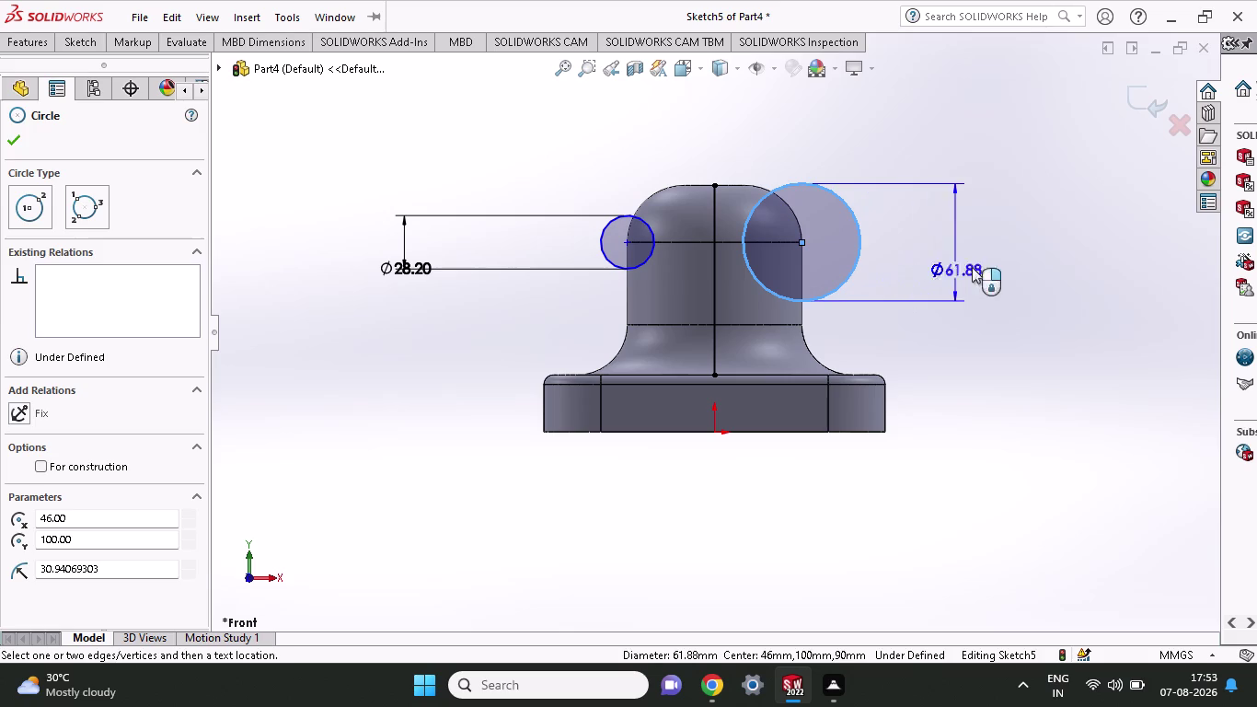
Set the right circle's diameter dimension to 14.1+14.1 (28.20 mm), correcting a typo.
click(996, 265)
key(1)
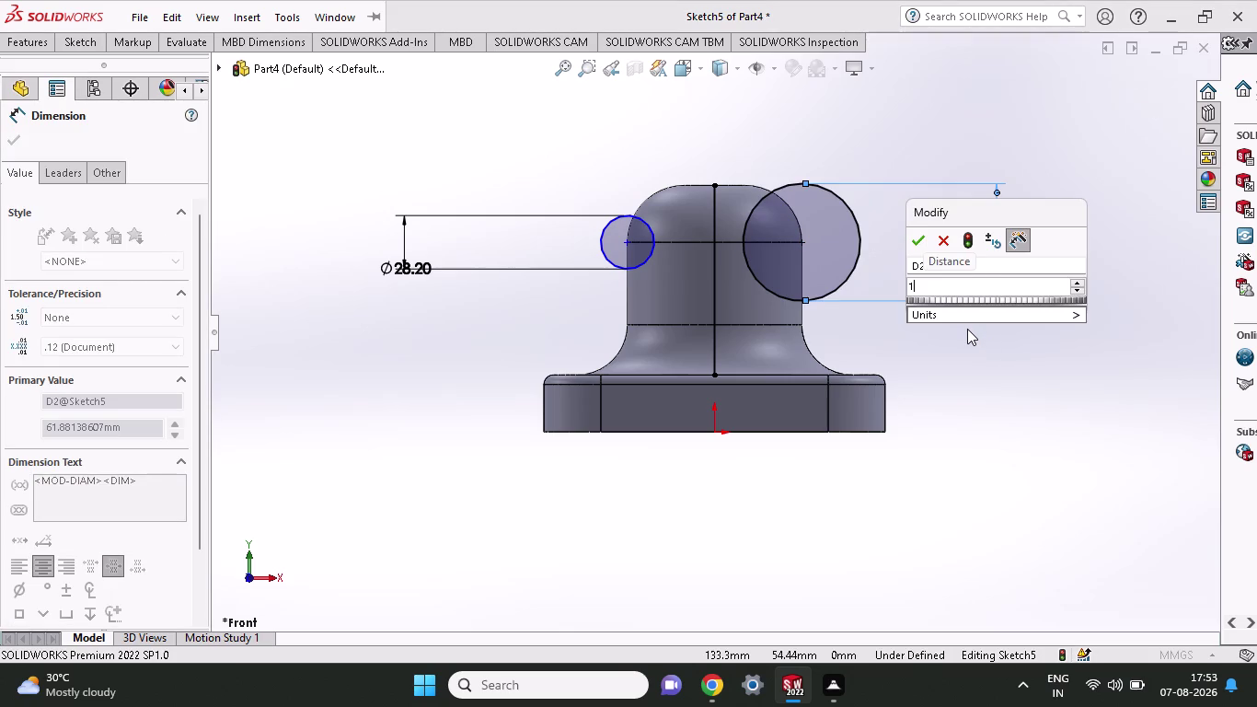
text(4.1)
text(14.)
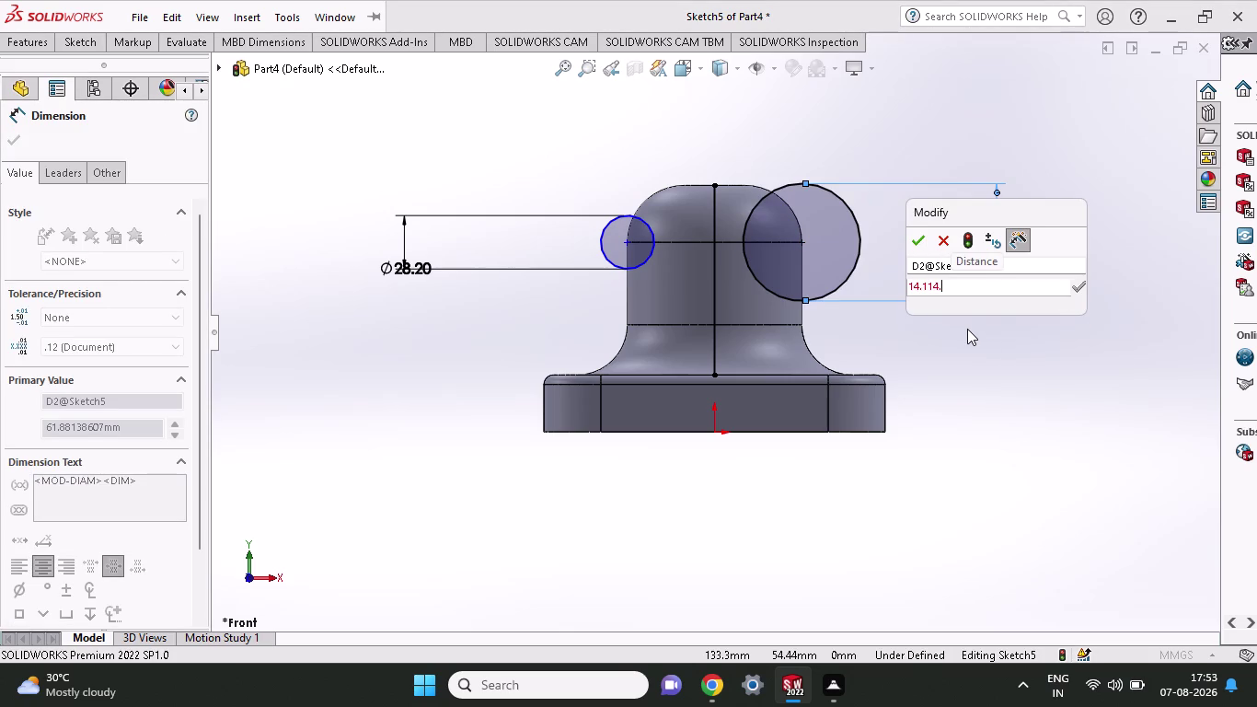
key(BackSpace)
key(BackSpace)
key(BackSpace)
key(BackSpace)
key(BackSpace)
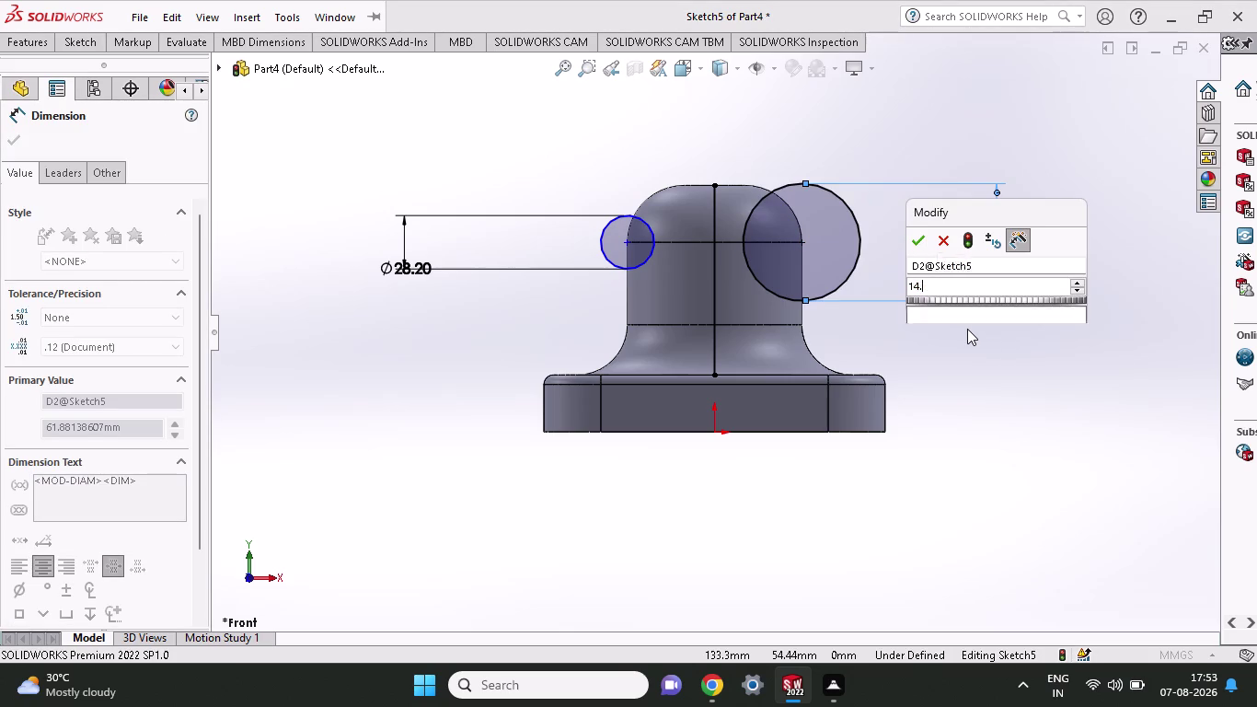
text(.1)
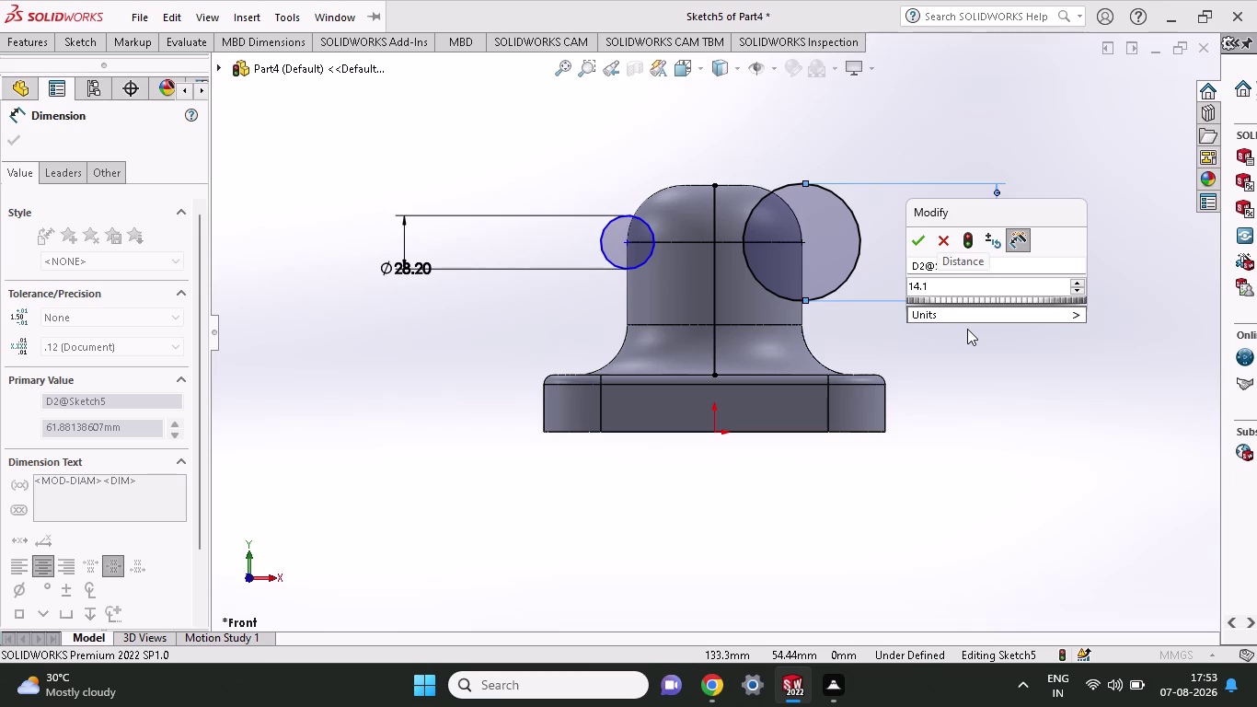
text(+14.)
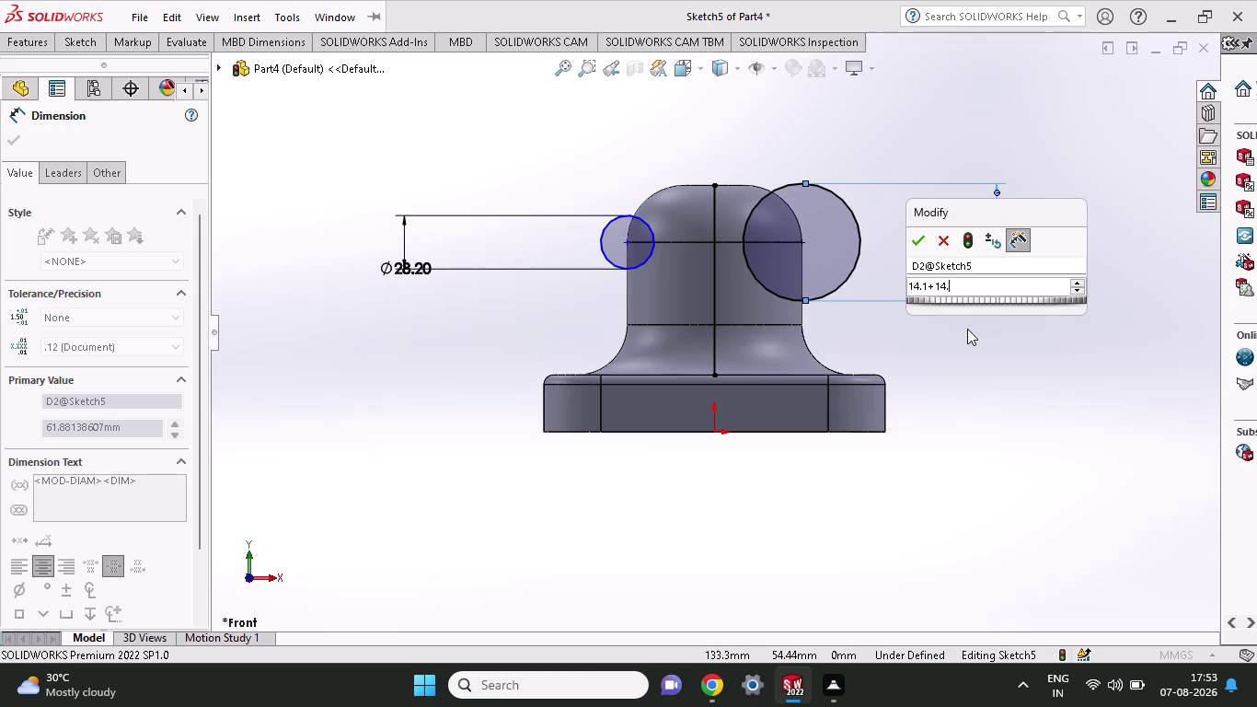
text(1)
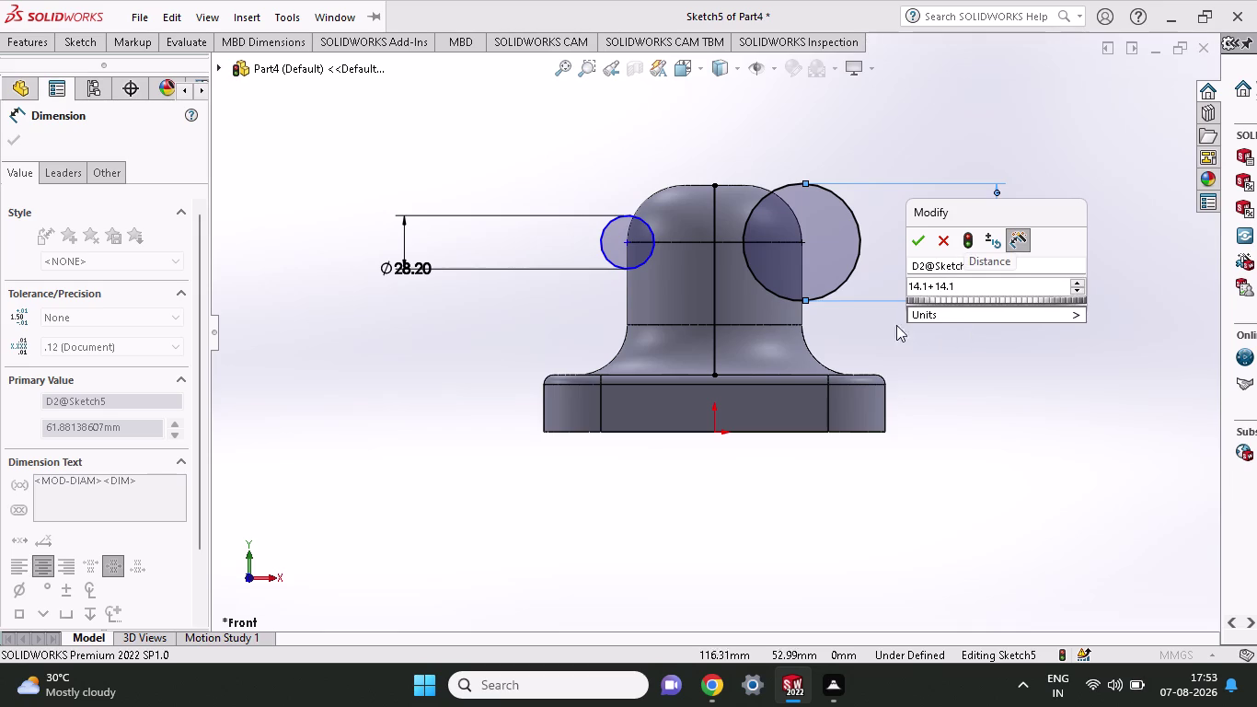
click(920, 238)
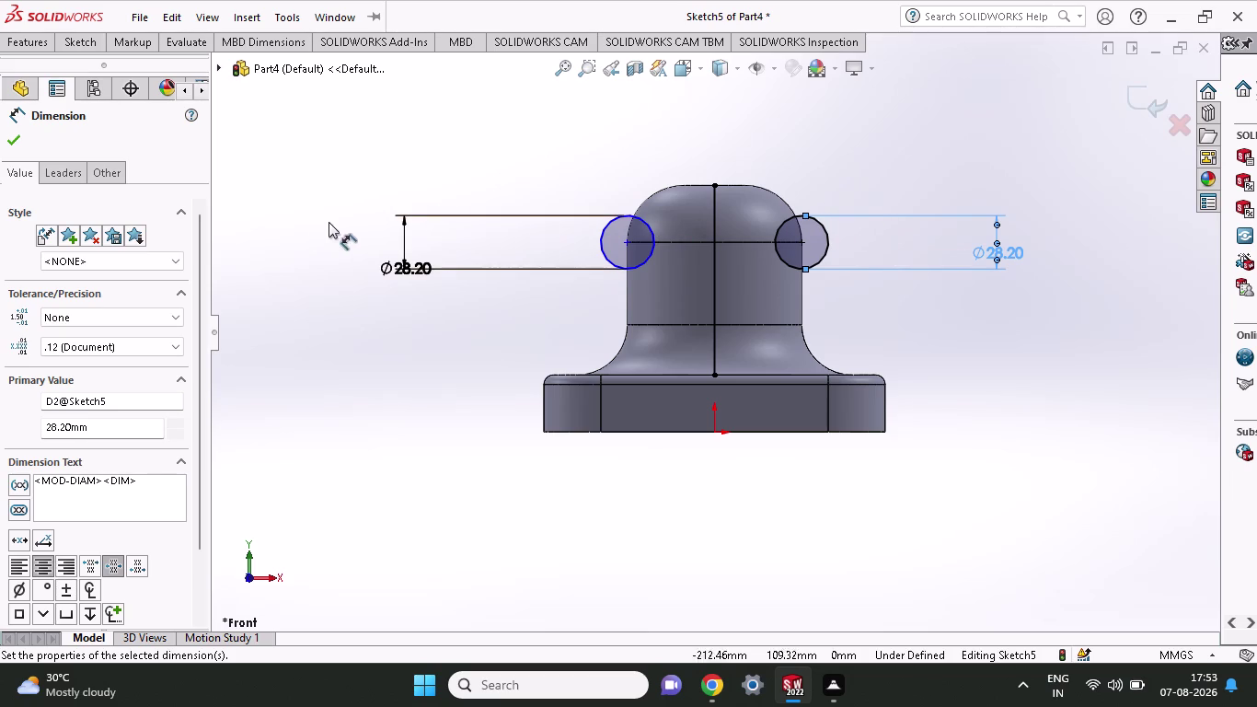
scroll(down, 3)
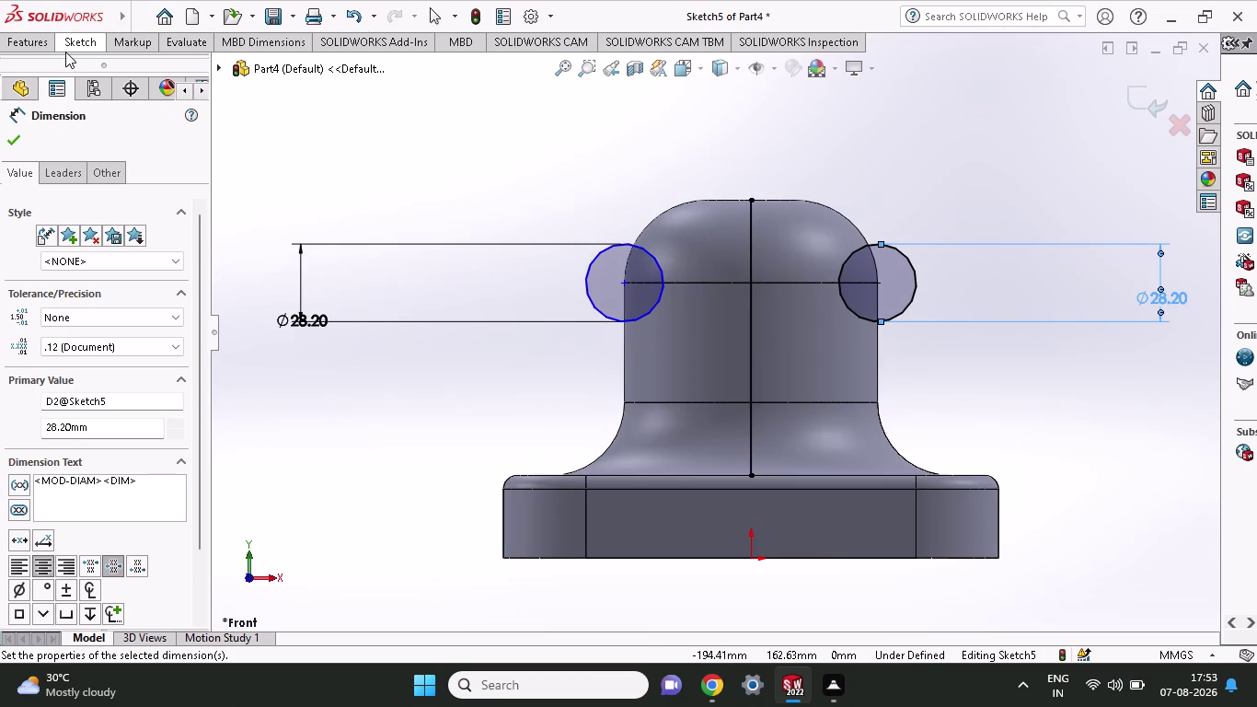
click(67, 45)
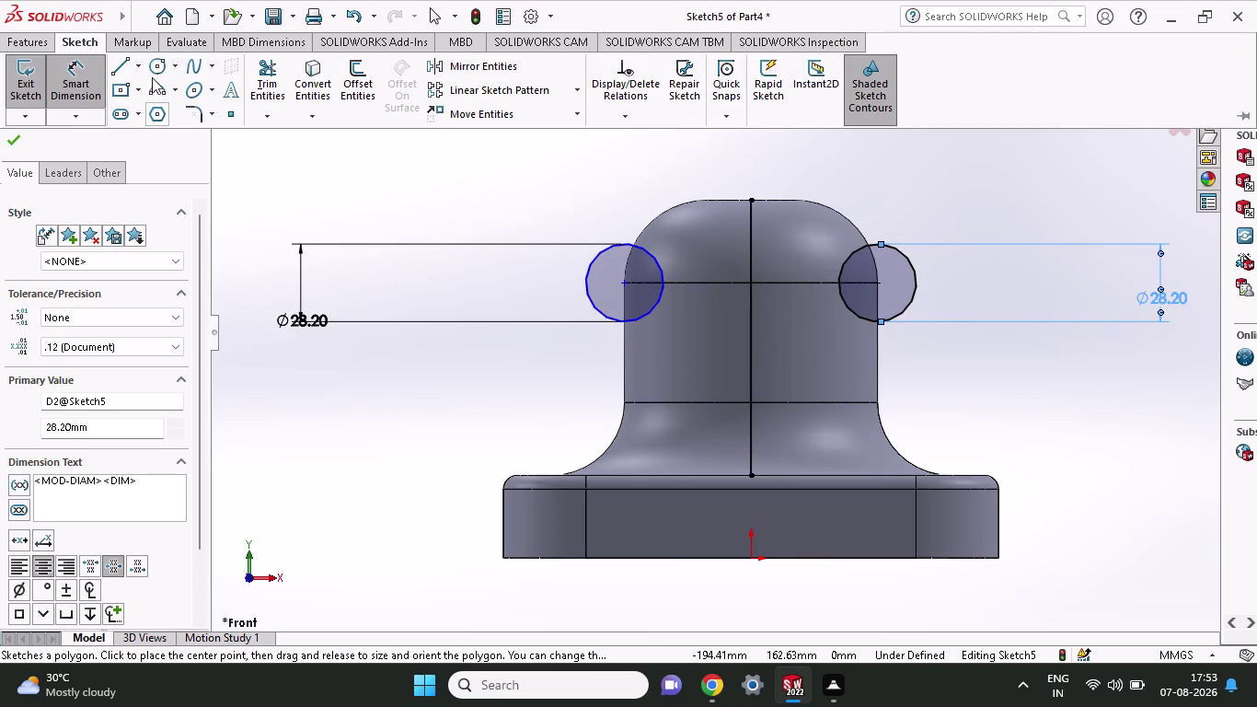
Draw a small concentric circle at the centre of each 28.20 mm circle.
click(160, 69)
click(626, 287)
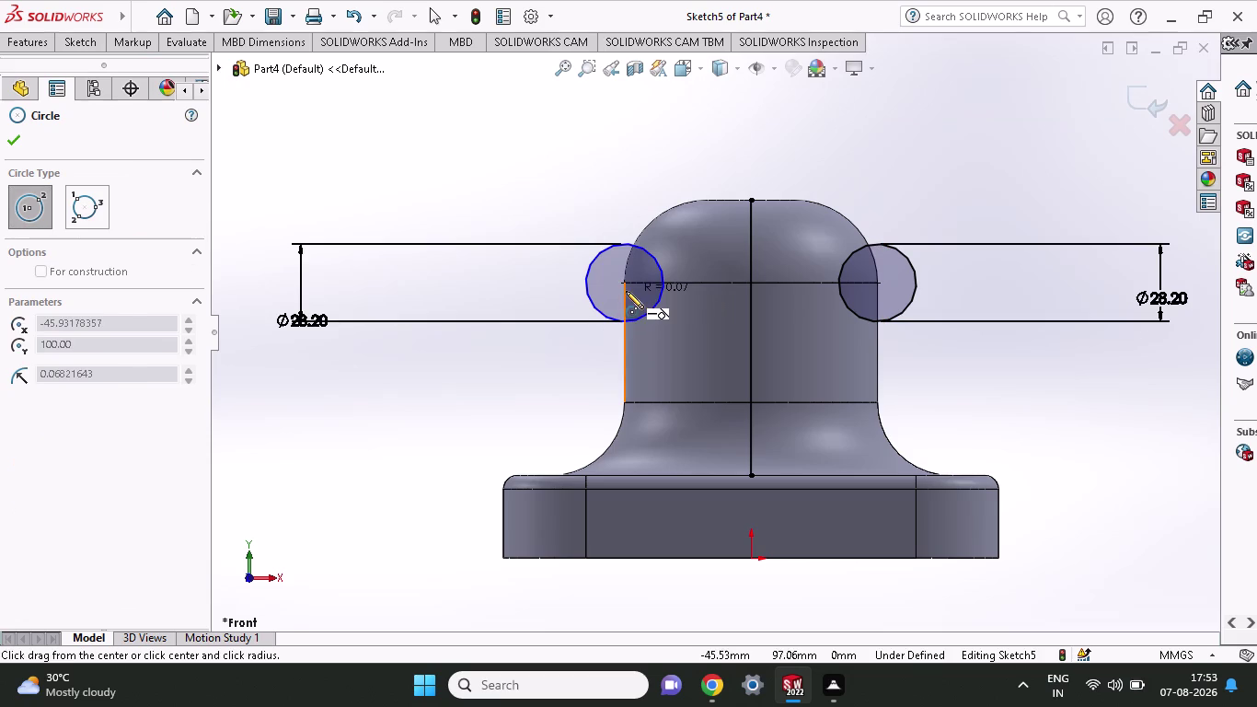
click(623, 296)
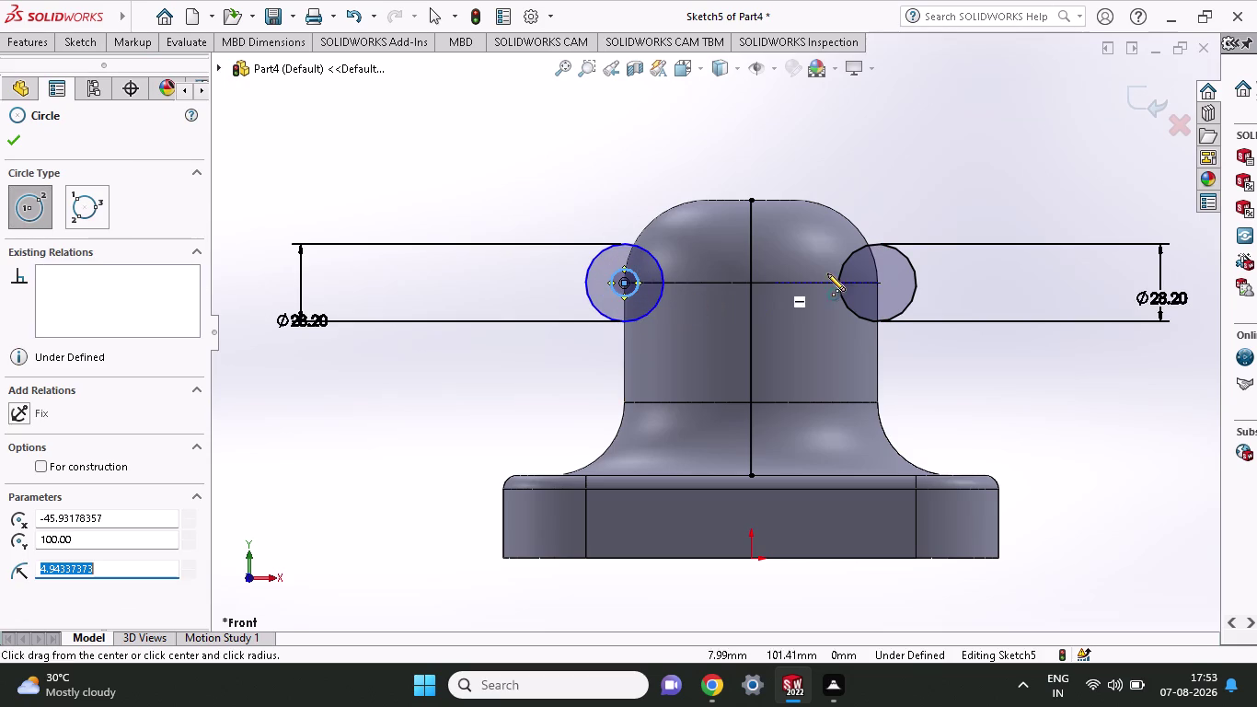
click(875, 285)
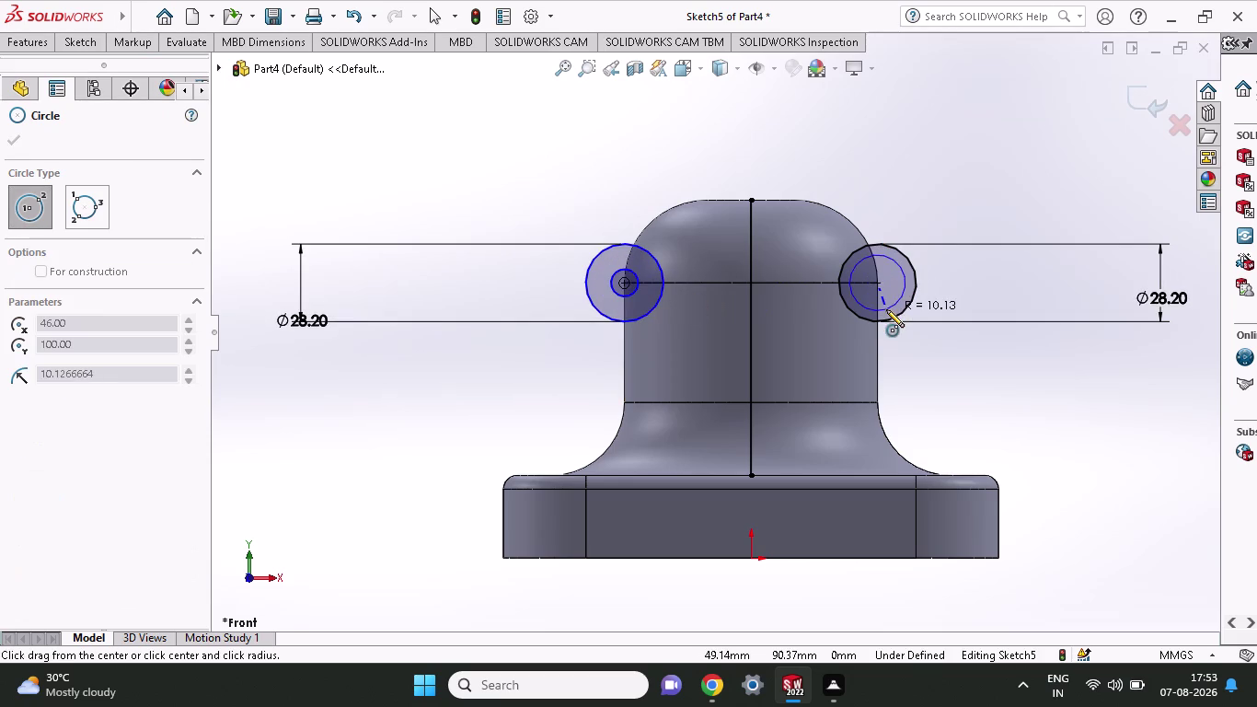
click(883, 303)
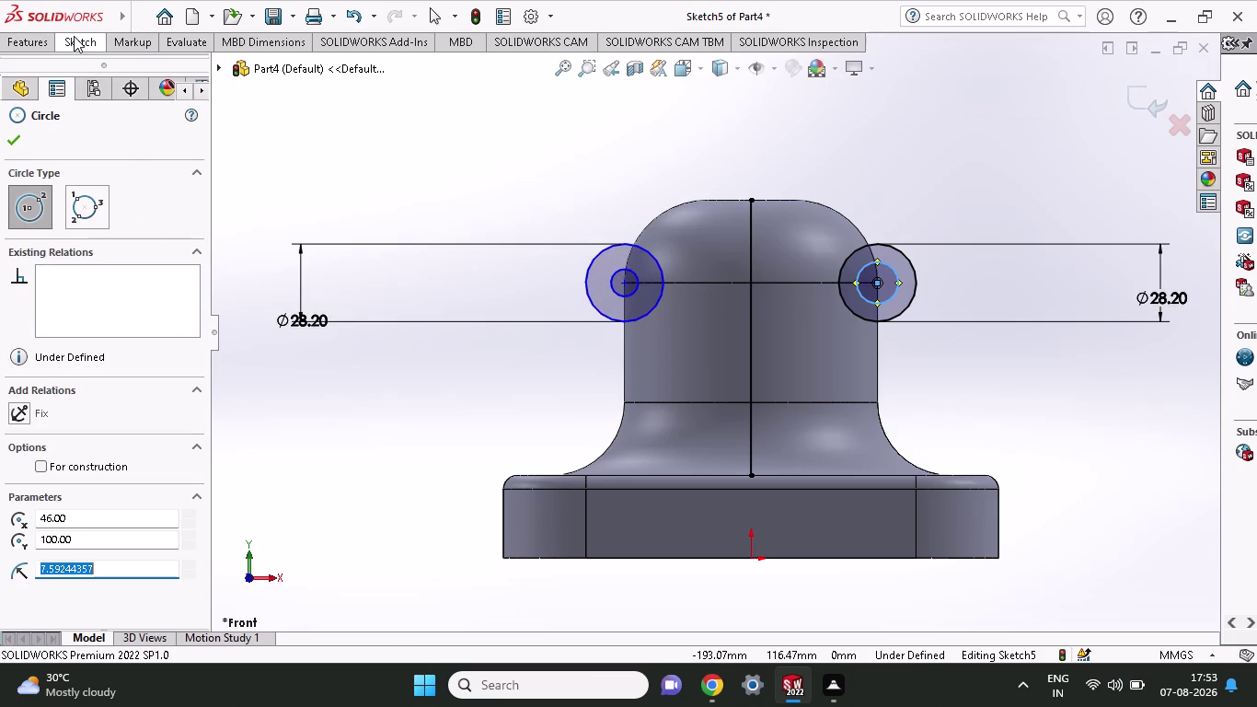
Place a Smart Dimension diameter on the small left circle.
click(74, 36)
click(90, 91)
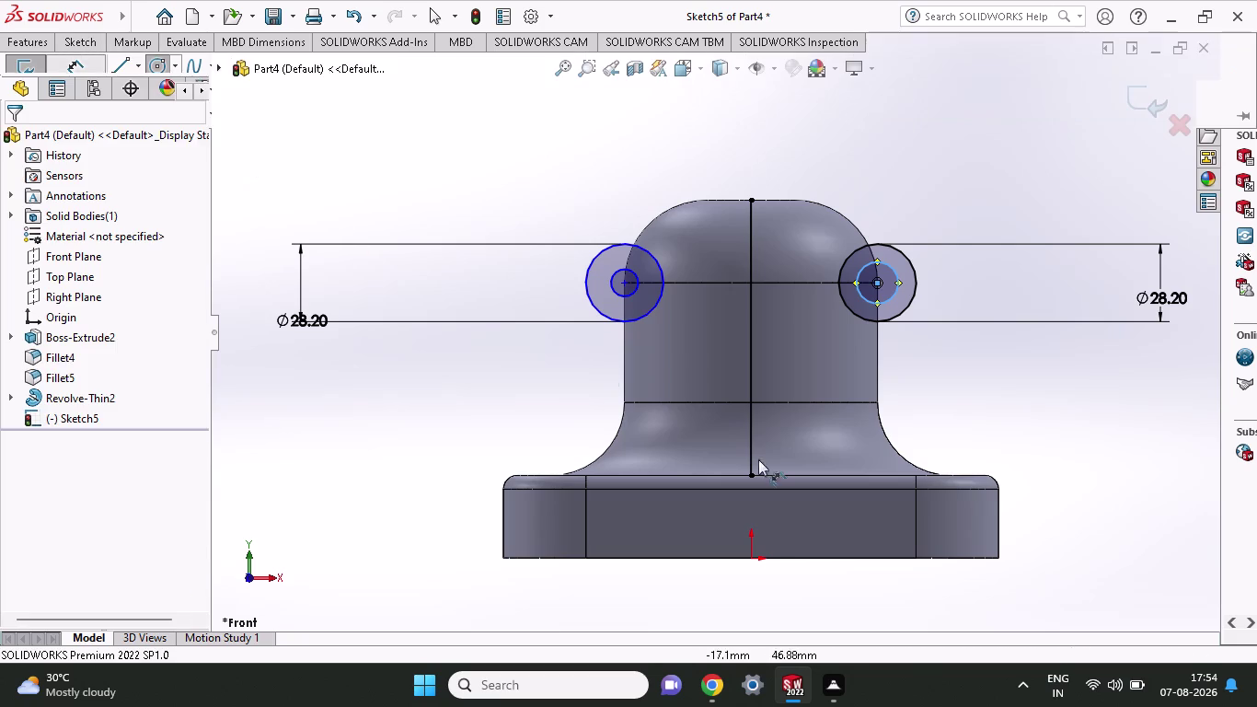
click(613, 295)
click(500, 292)
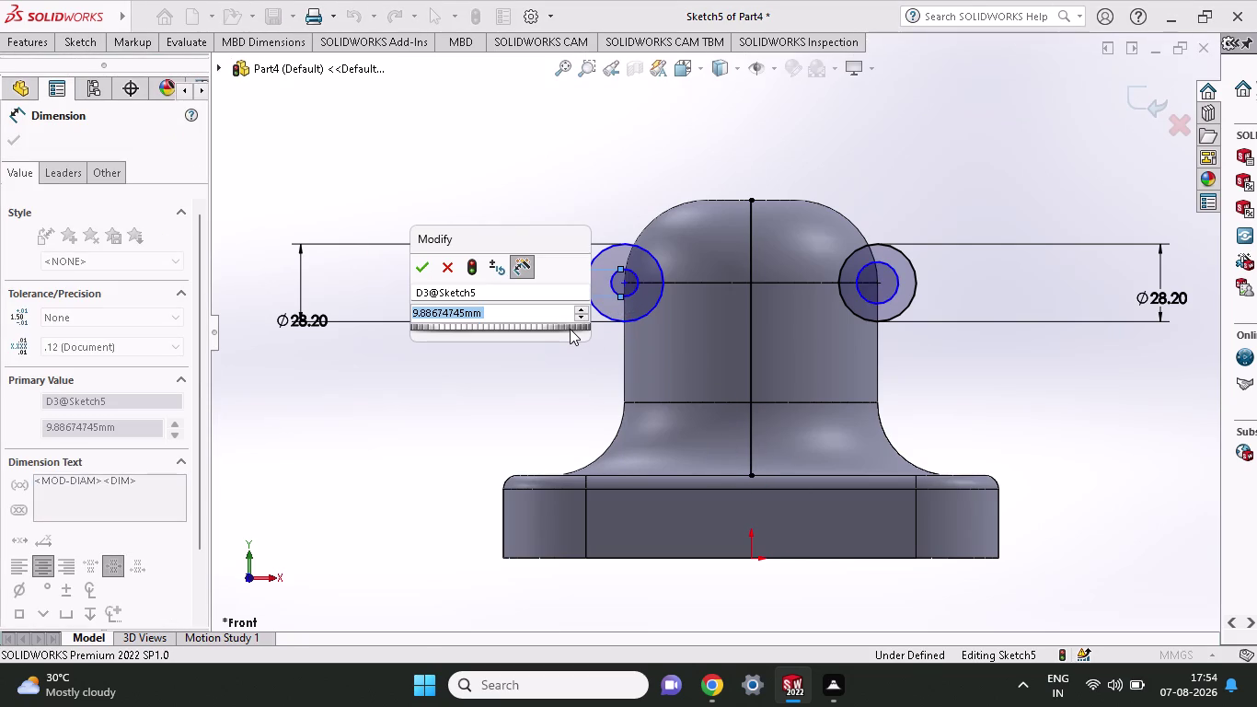
Enter 12 mm for the left inner circle, then dimension the right inner circle to 12 mm.
text(1)
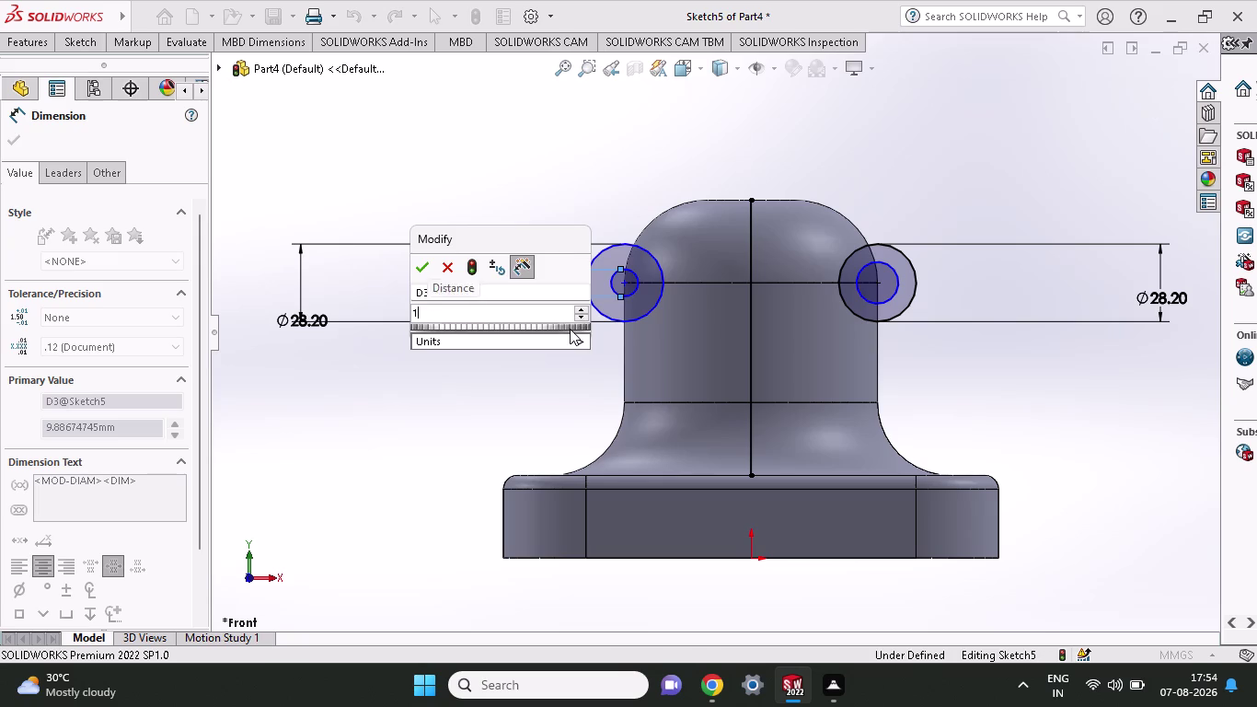
text(2)
key(Return)
scroll(up, 3)
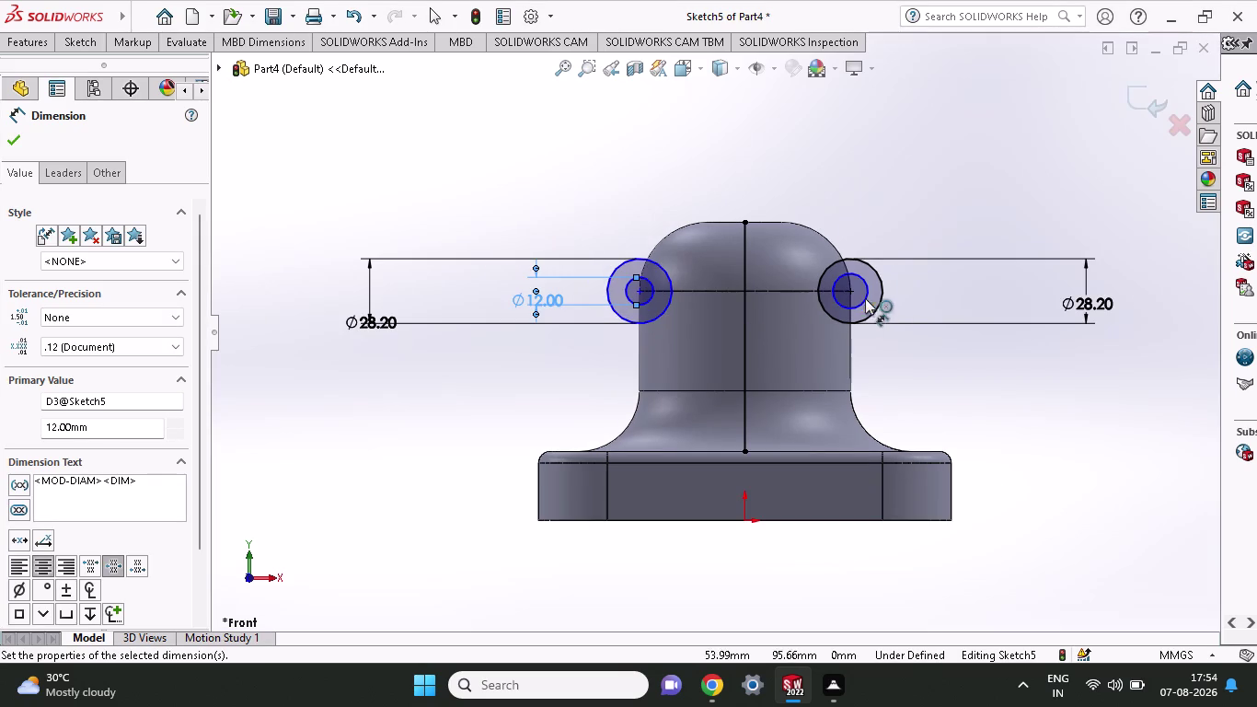
click(856, 302)
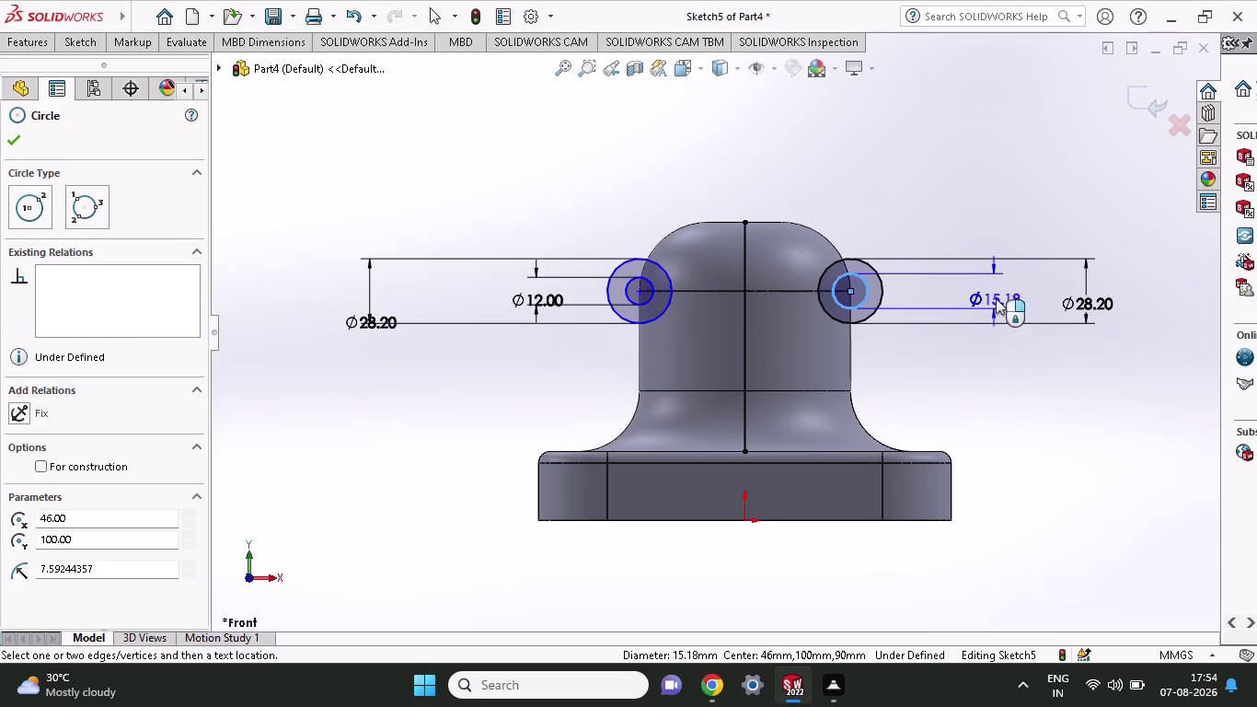
click(999, 298)
text(12)
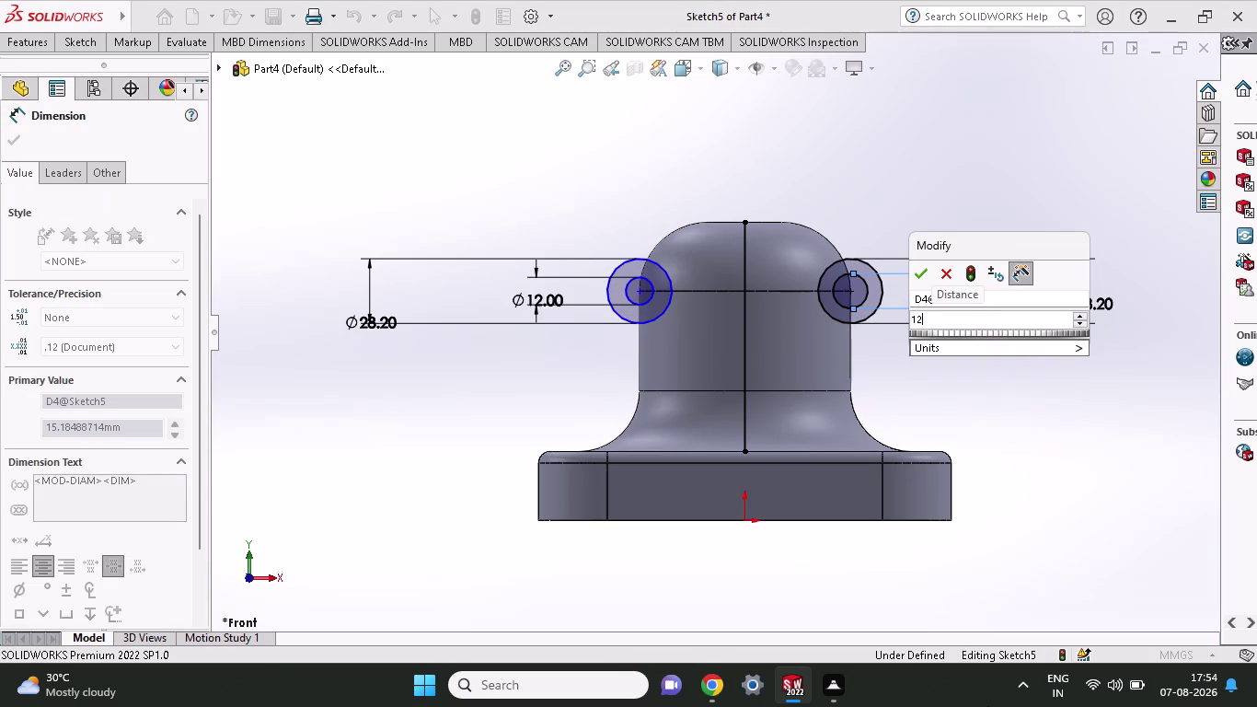
click(914, 276)
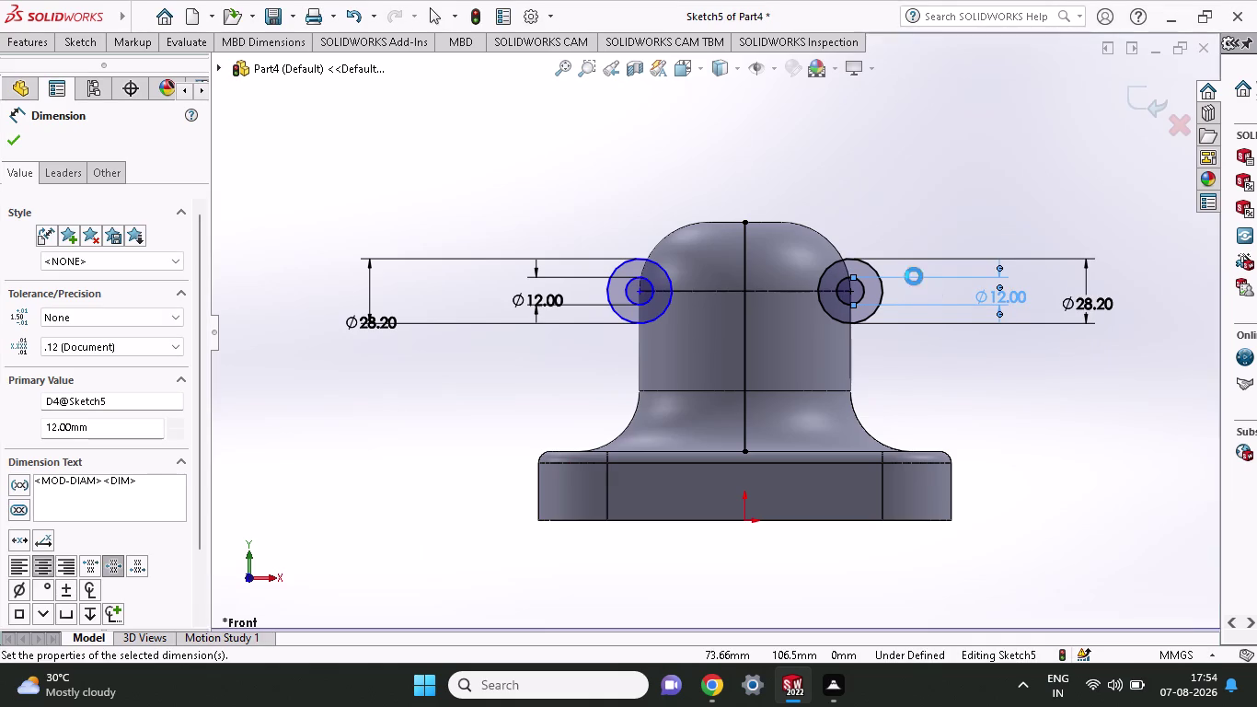